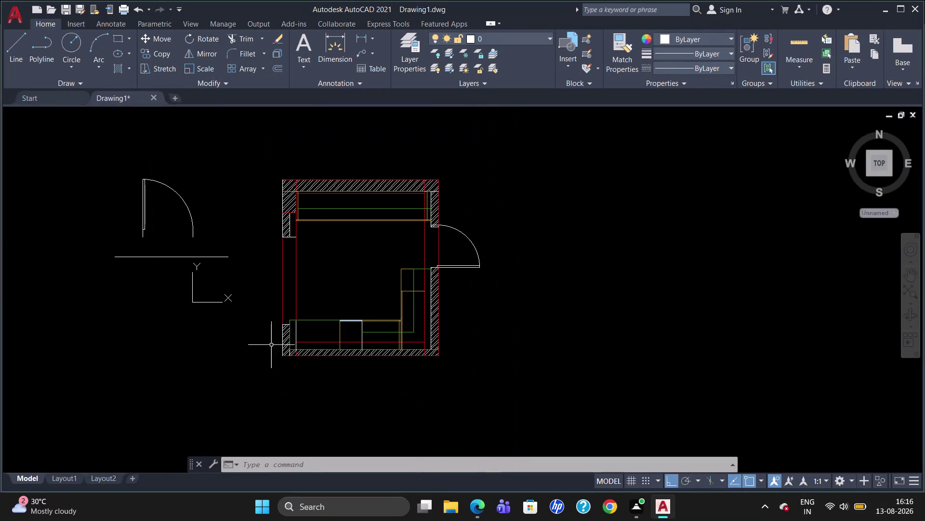
Draw a 1005 linear dimension (DLI) from the wall end to the counter edge below the bottom wall.
scroll(up, 3)
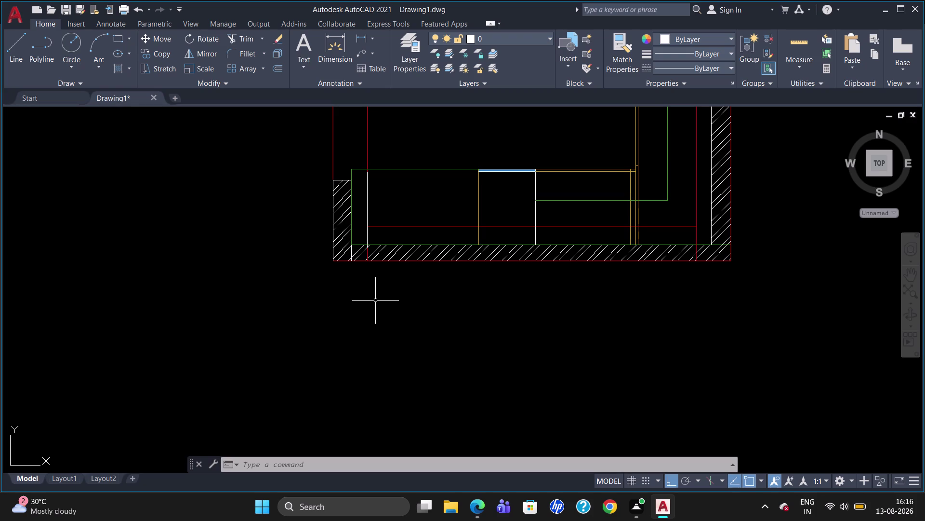
text(dli)
key(Return)
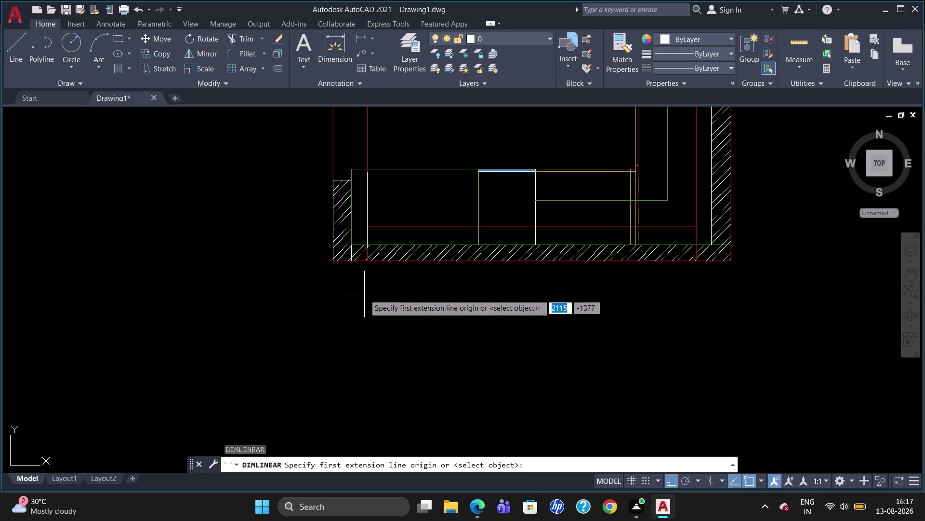
click(349, 262)
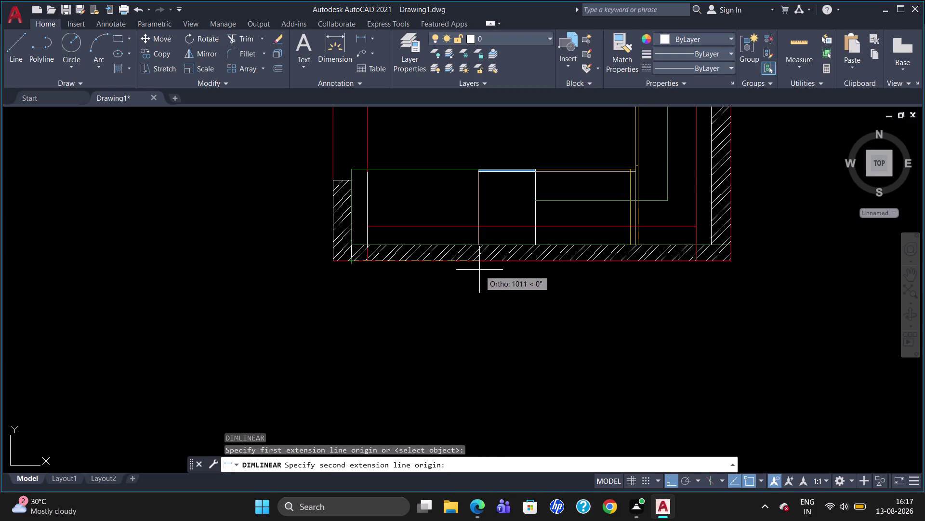
click(479, 241)
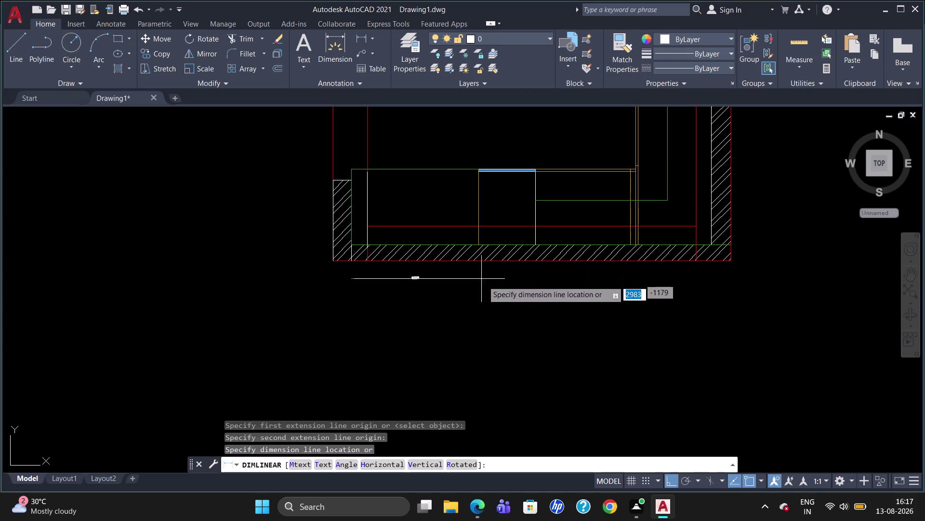
click(483, 284)
scroll(up, 3)
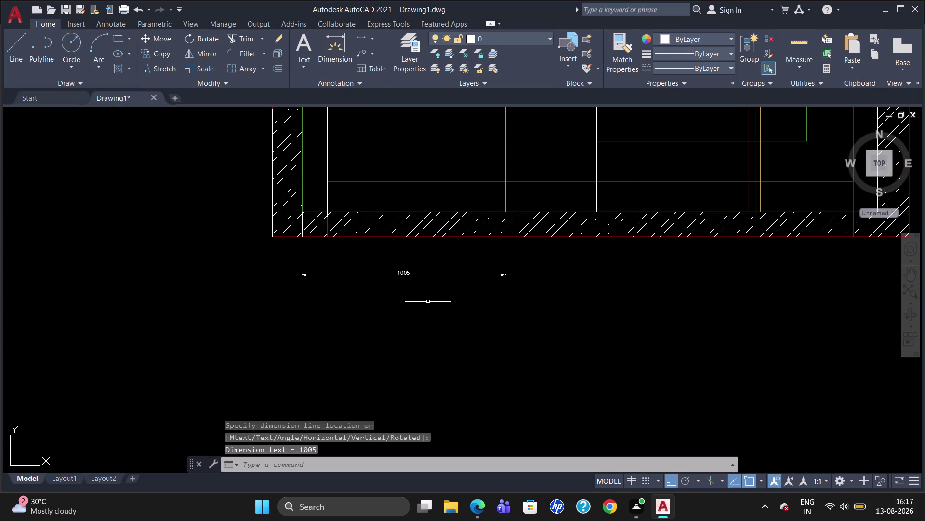
click(411, 275)
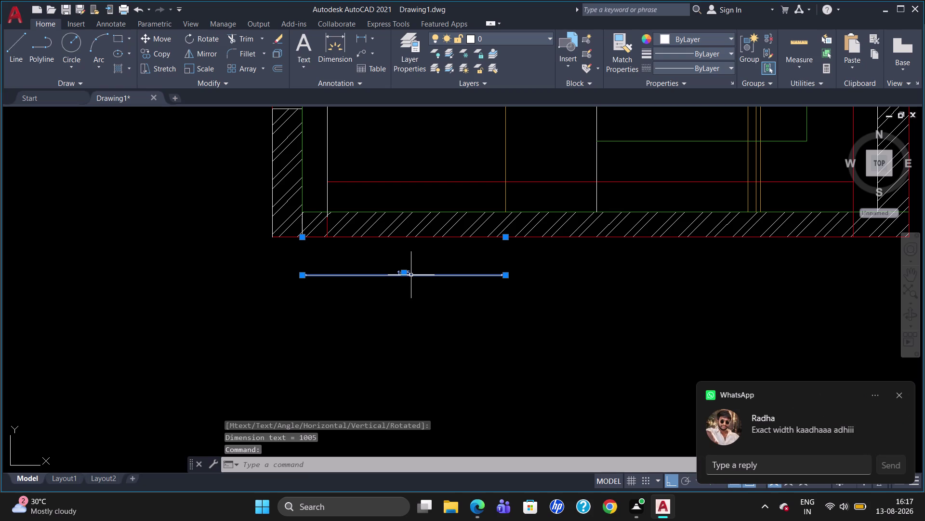
click(900, 394)
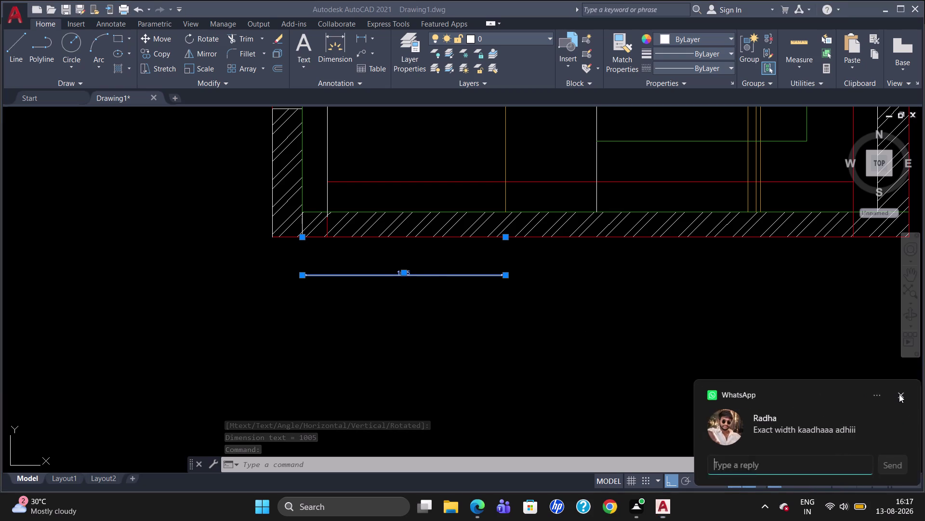
key(Escape)
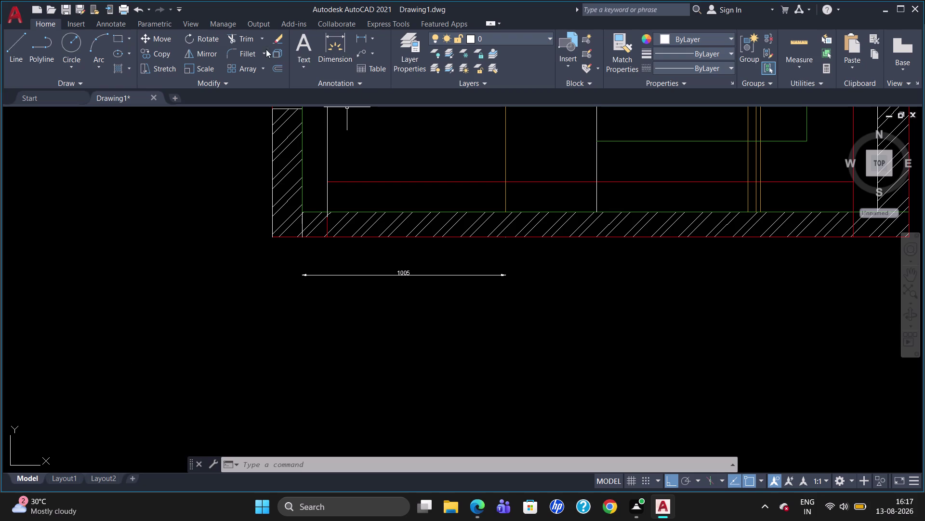
click(108, 22)
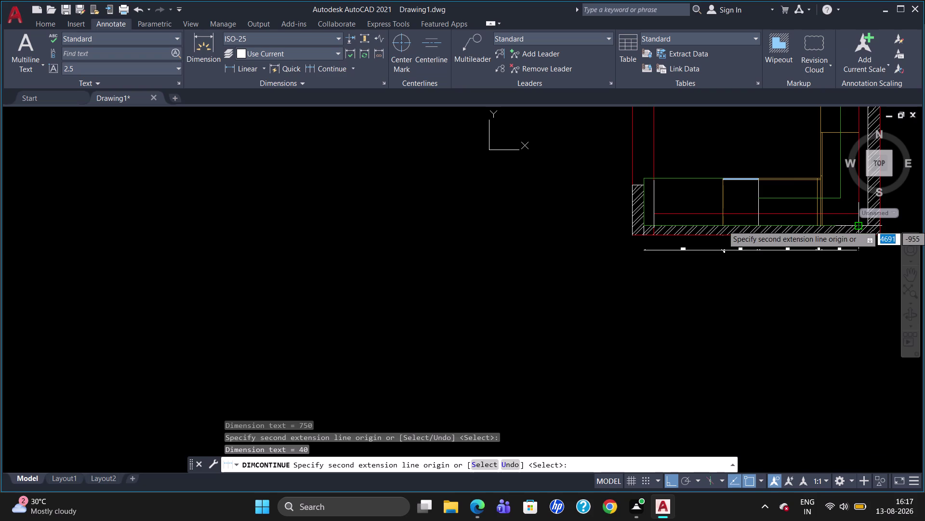
Continue the 1005 with 450, 750, 40 and 482 dimensions, leaving a stray zero-length one.
click(859, 224)
scroll(up, 3)
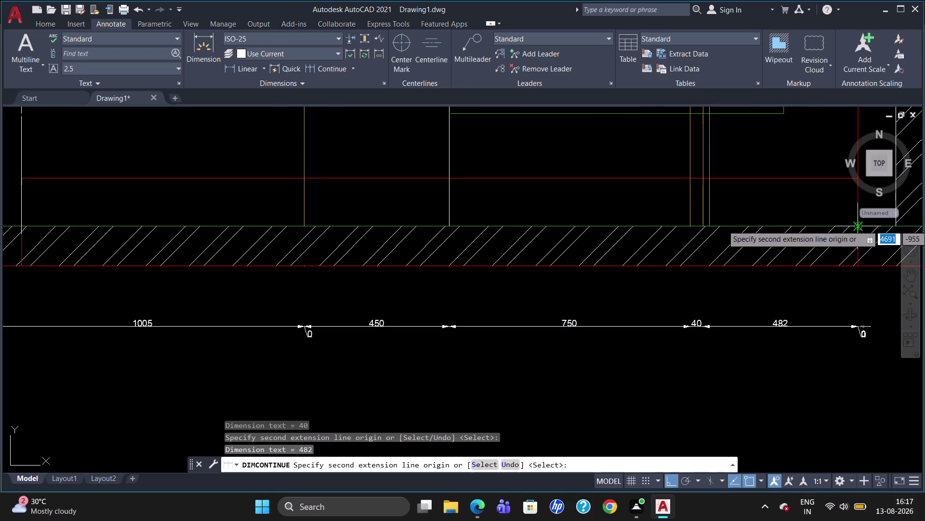
key(Escape)
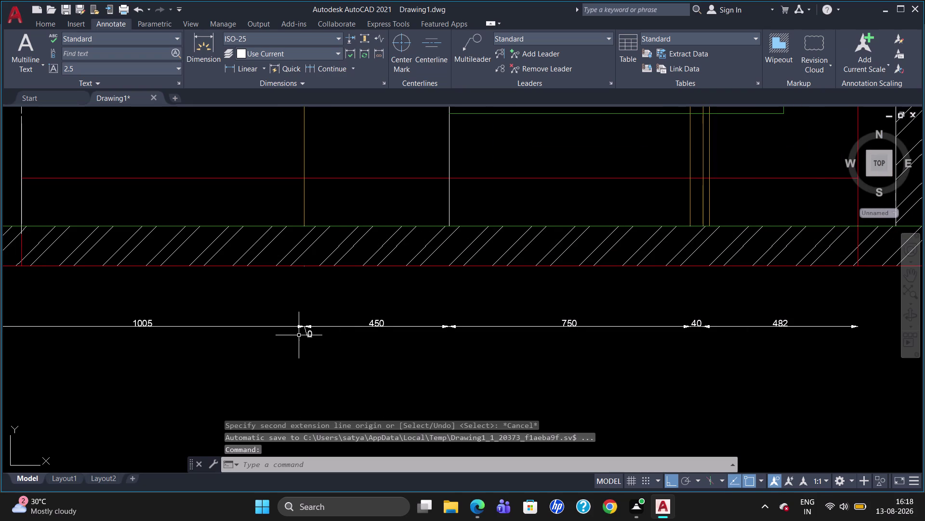
click(305, 332)
Delete the zero-length dimension and the 482 dimension.
key(Delete)
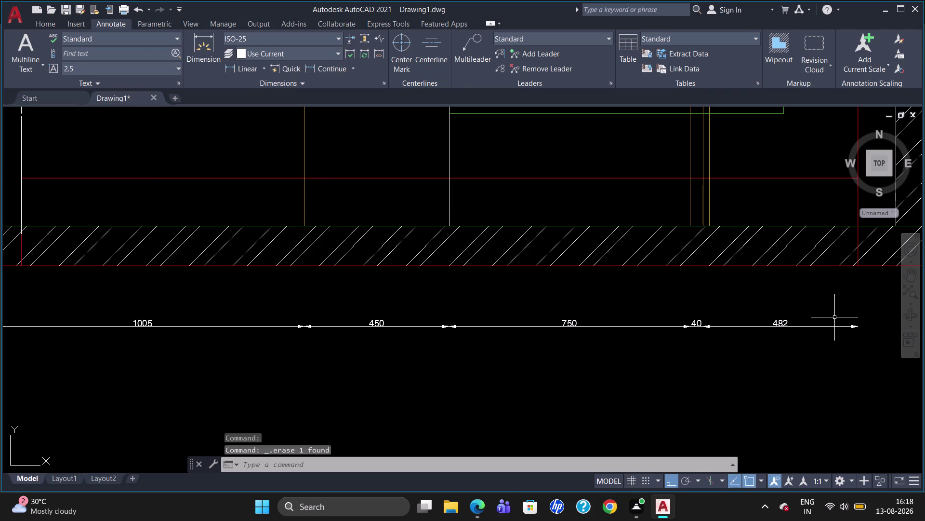
scroll(up, 3)
scroll(down, 3)
scroll(up, 3)
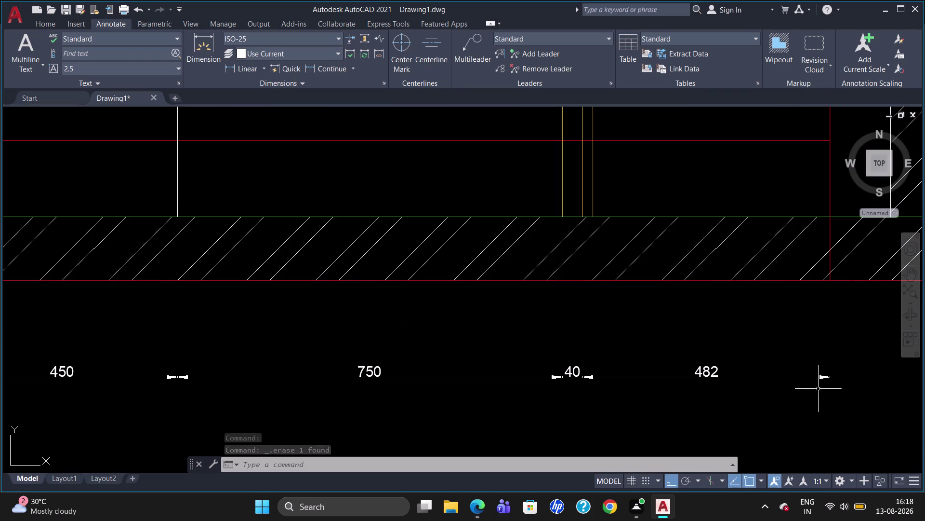
click(697, 376)
key(Delete)
Select the remaining chain dimensions below the bottom wall and delete them.
scroll(down, 3)
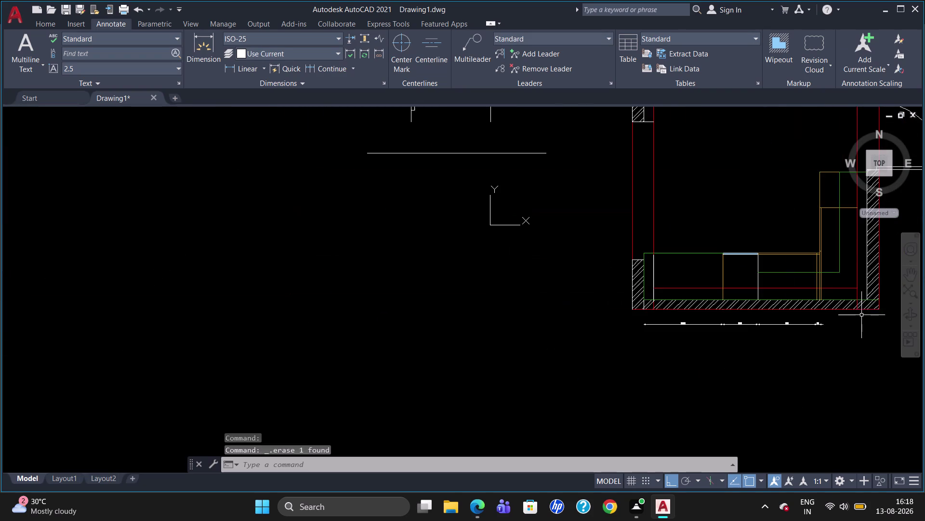
scroll(up, 3)
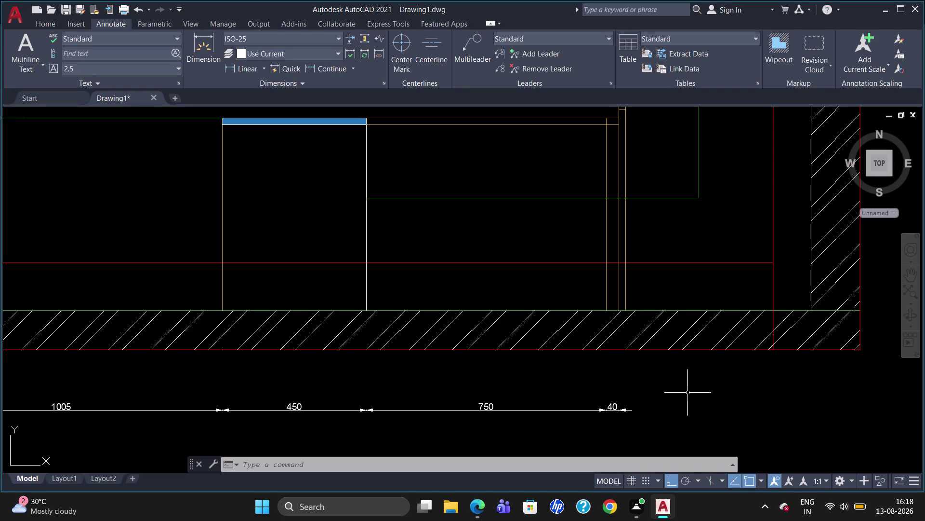
scroll(down, 3)
click(154, 420)
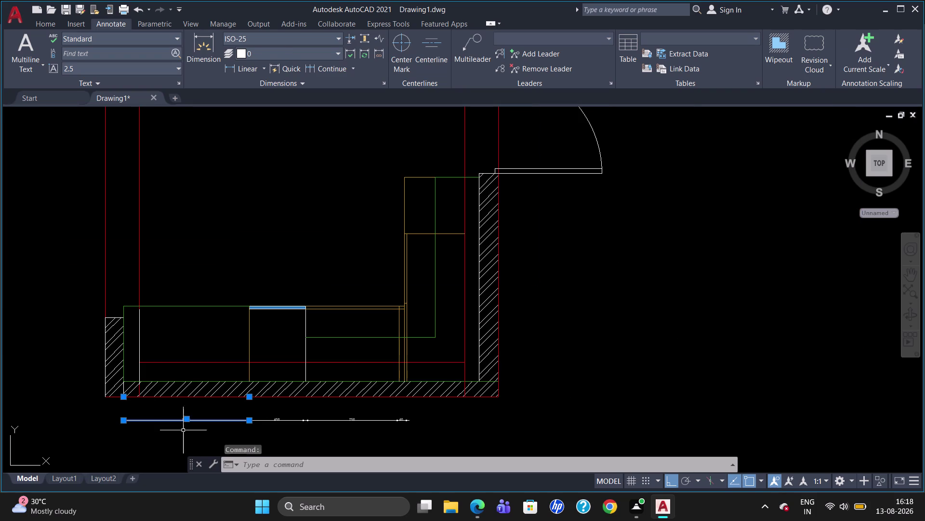
click(329, 421)
click(277, 420)
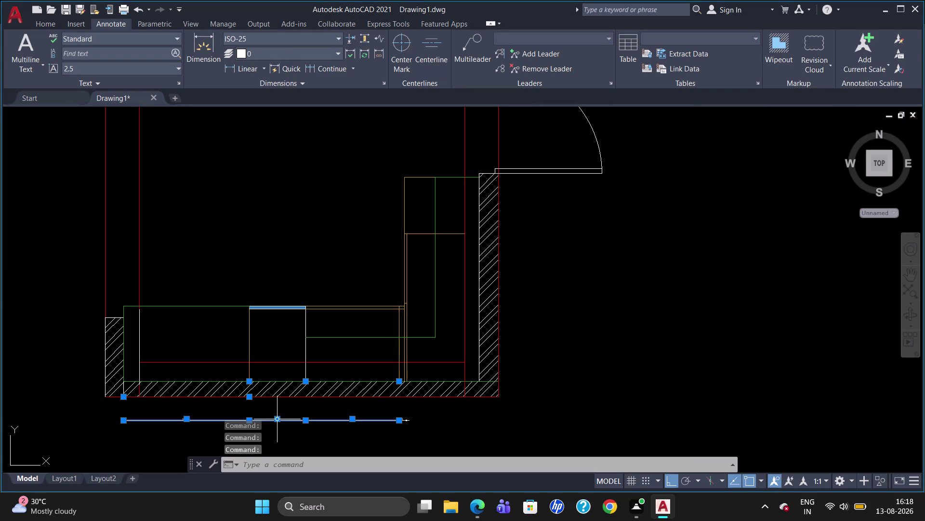
click(407, 419)
key(Delete)
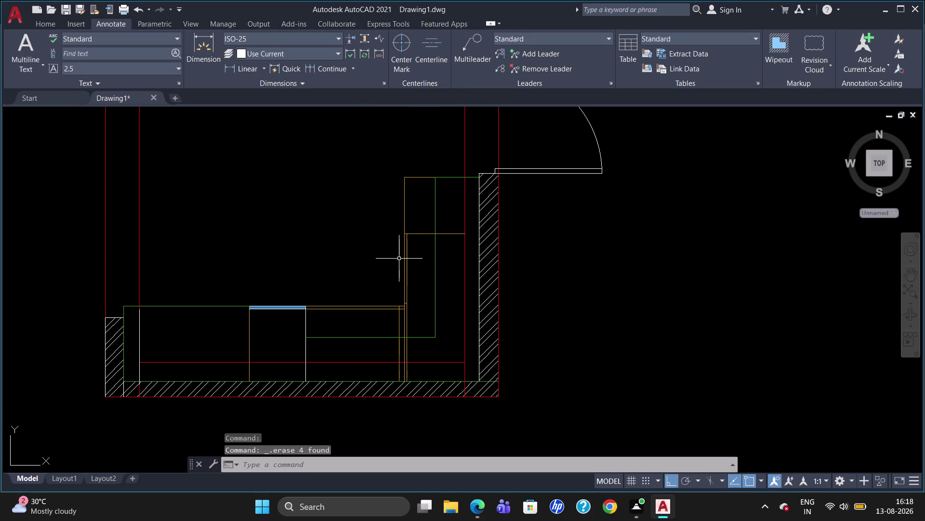
Modify the ISO-25 style and review its Symbols and Arrows, Text and Lines settings.
key(d)
key(Return)
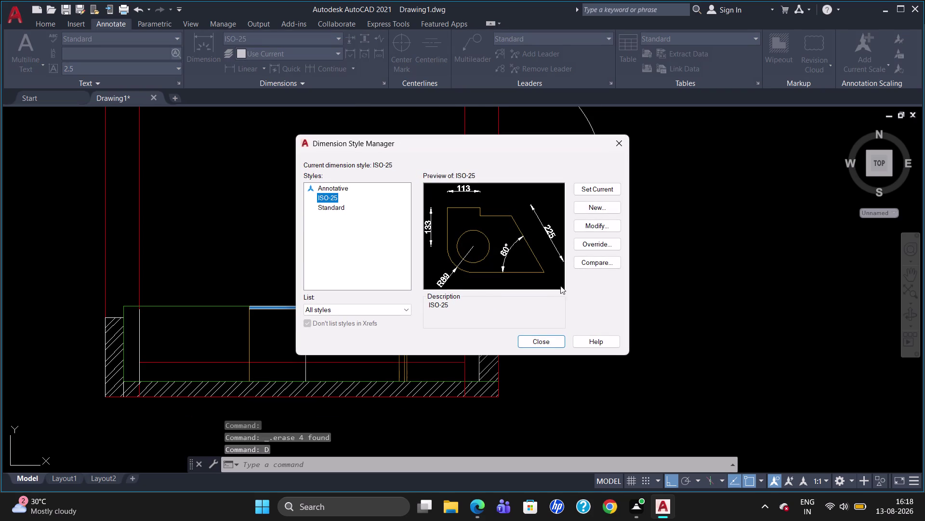
click(599, 218)
click(597, 223)
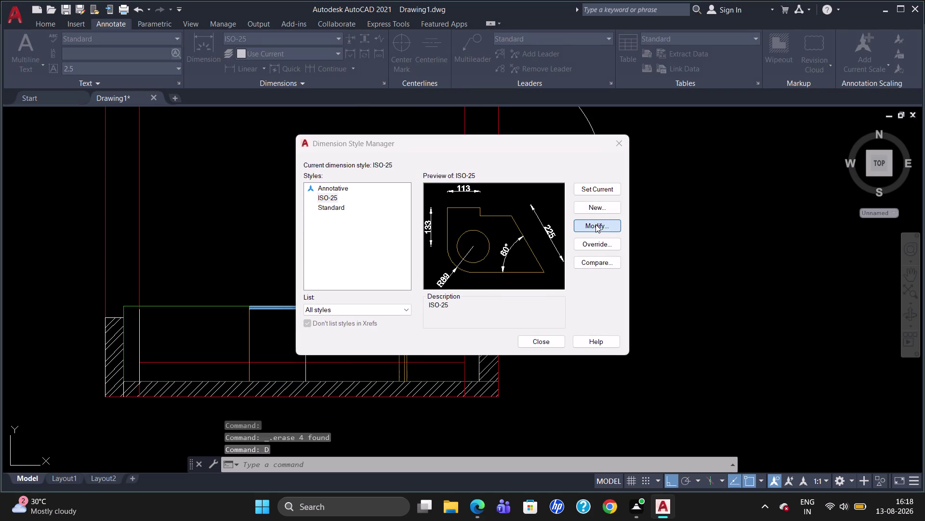
click(595, 224)
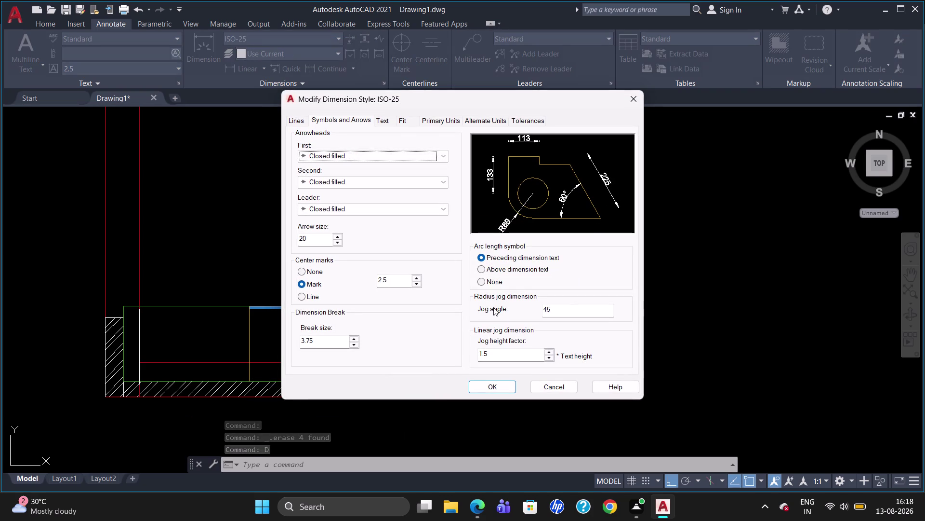
click(384, 120)
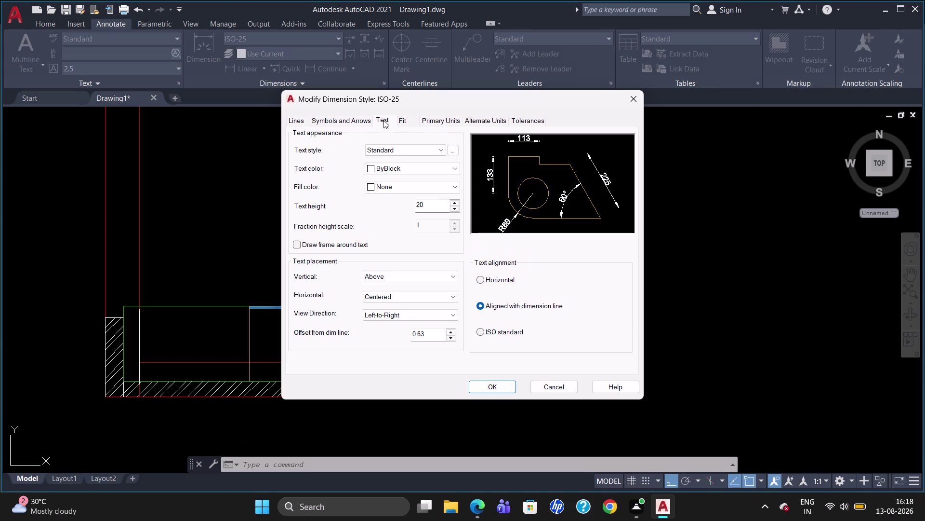
click(327, 119)
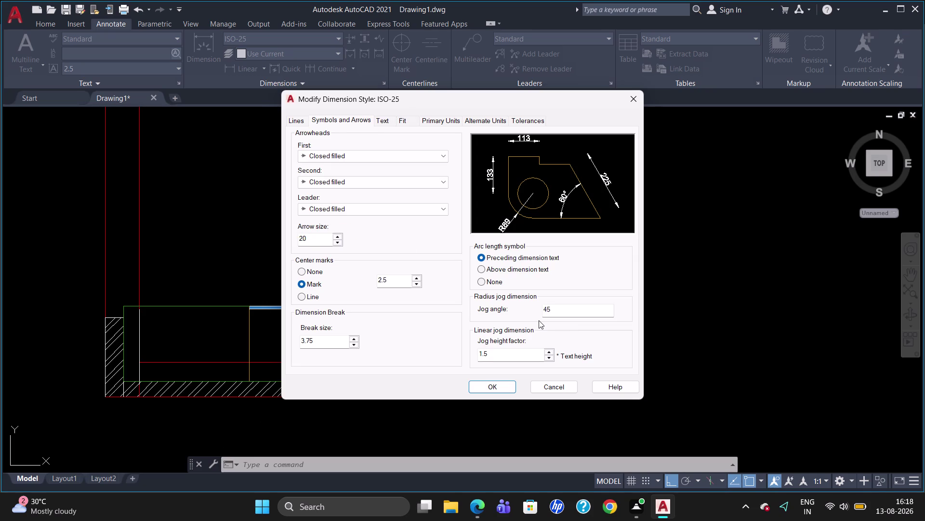
click(296, 118)
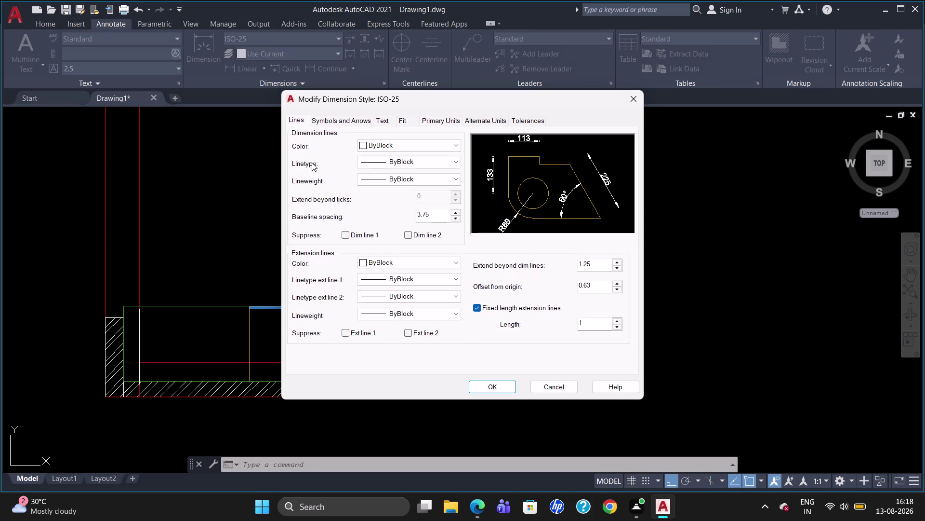
Enter 5 in a Lines setting, confirm the changes and make ISO-25 current.
click(596, 285)
key(BackSpace)
key(BackSpace)
key(5)
click(502, 386)
click(597, 188)
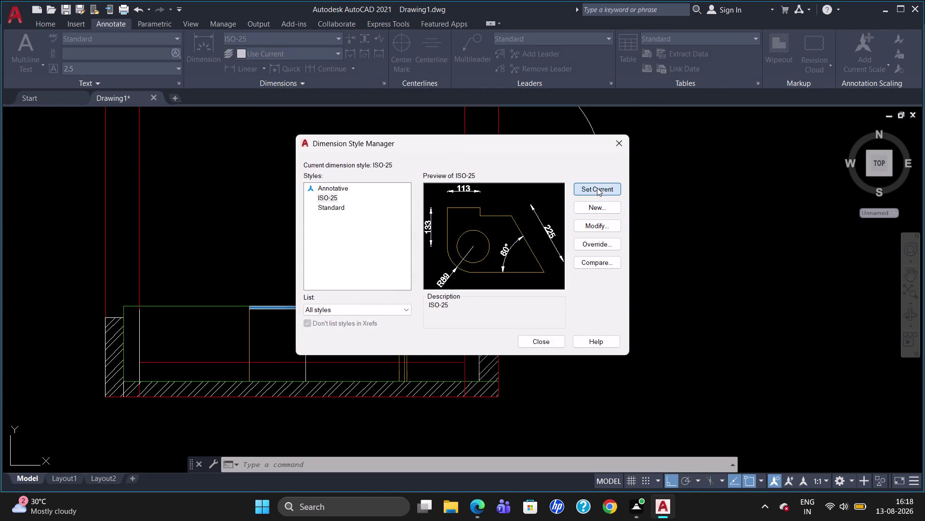
click(553, 344)
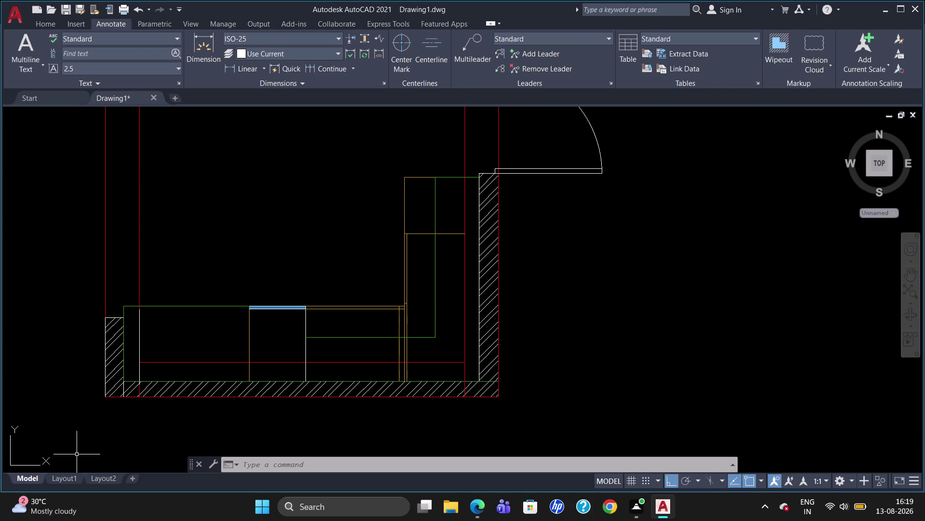
Draw a trial 1005 linear dimension (DLI) below the plan.
text(dli)
key(Return)
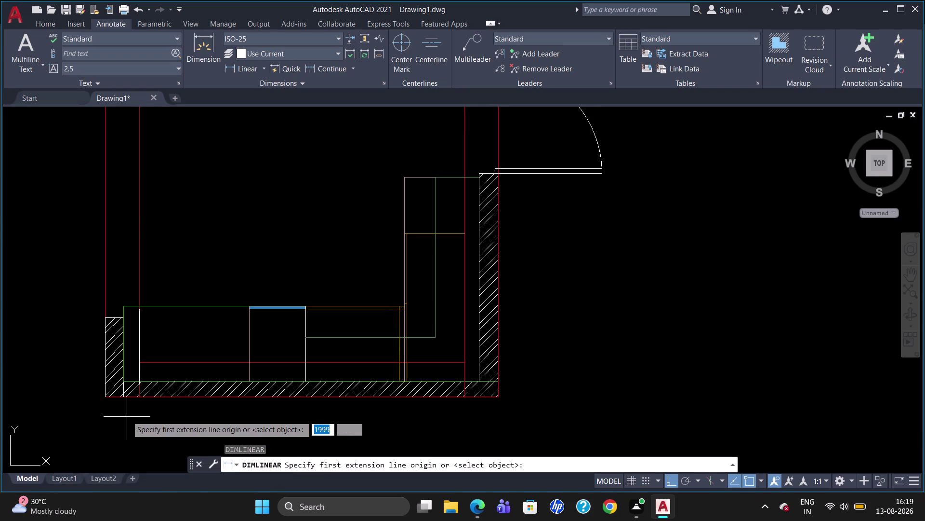
click(123, 396)
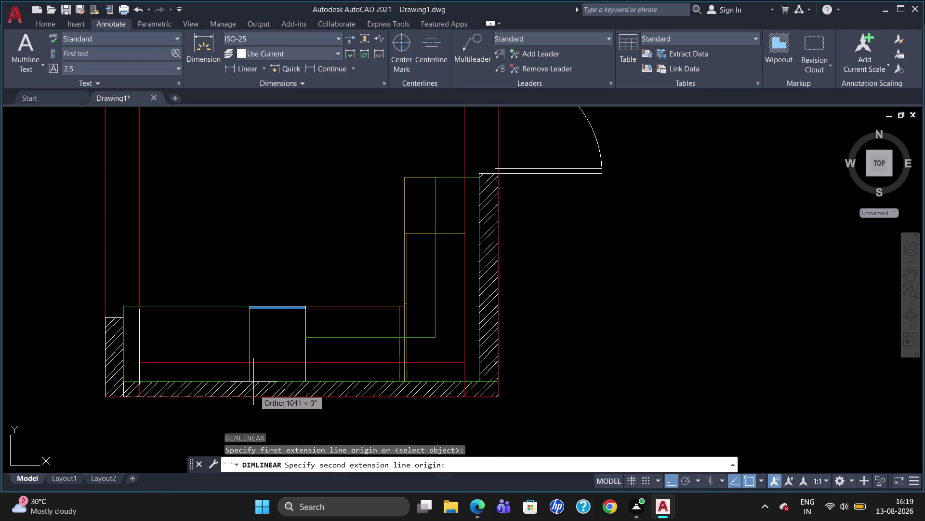
drag(250, 378, 250, 382)
click(247, 417)
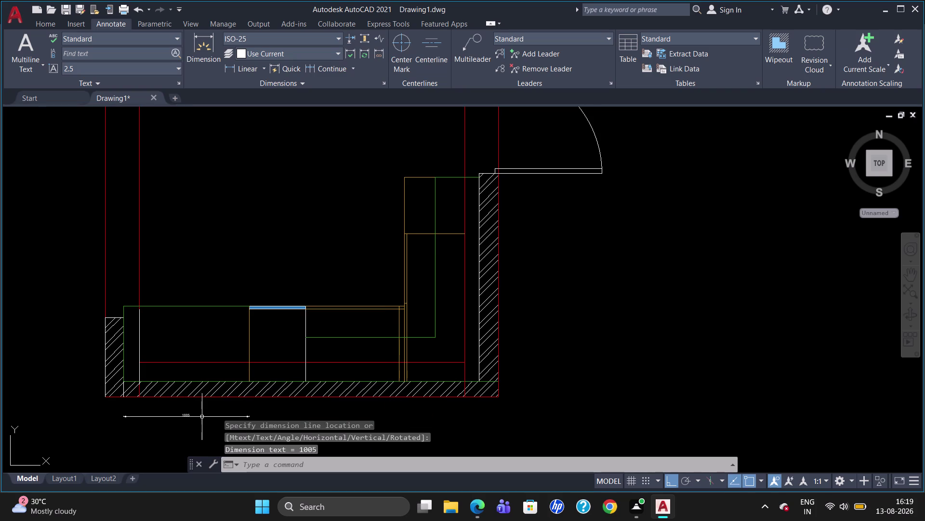
scroll(up, 3)
scroll(down, 3)
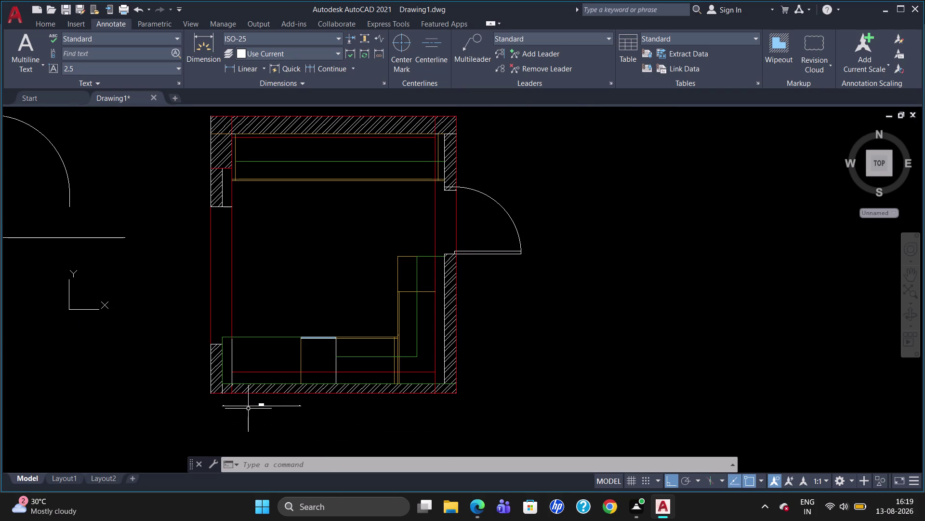
Erase the trial dimension and reopen the Dimension Style Manager.
click(269, 408)
click(265, 404)
key(Delete)
key(d)
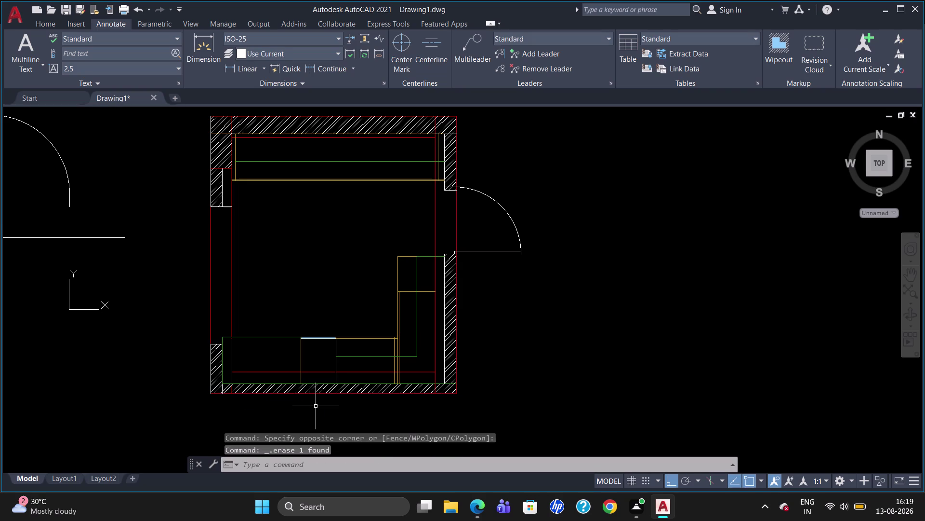
key(Return)
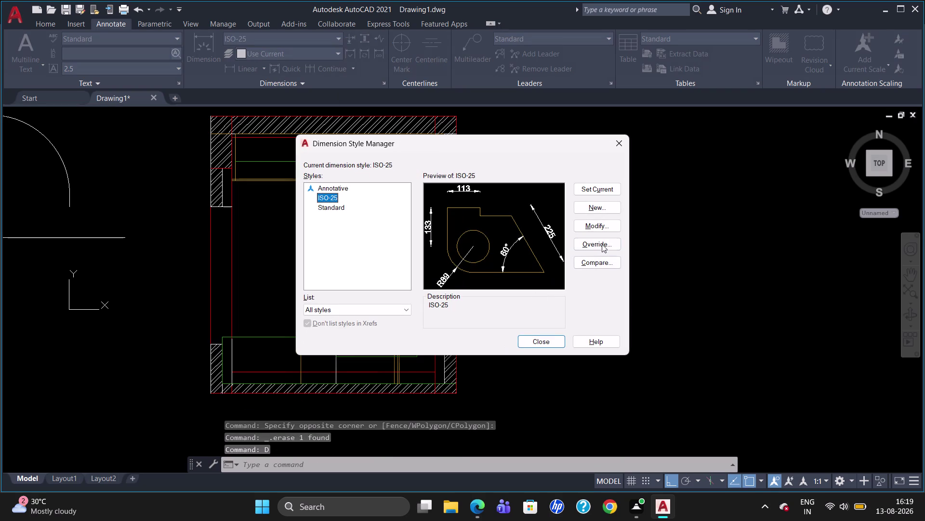
Set ISO-25 extension lines to extend 0 beyond dimension lines with 0.5 origin offset.
click(601, 225)
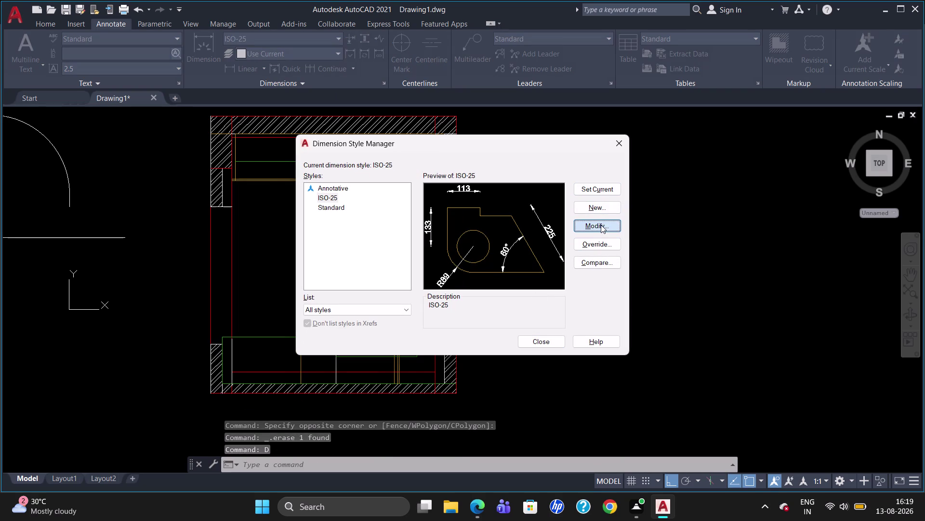
click(600, 229)
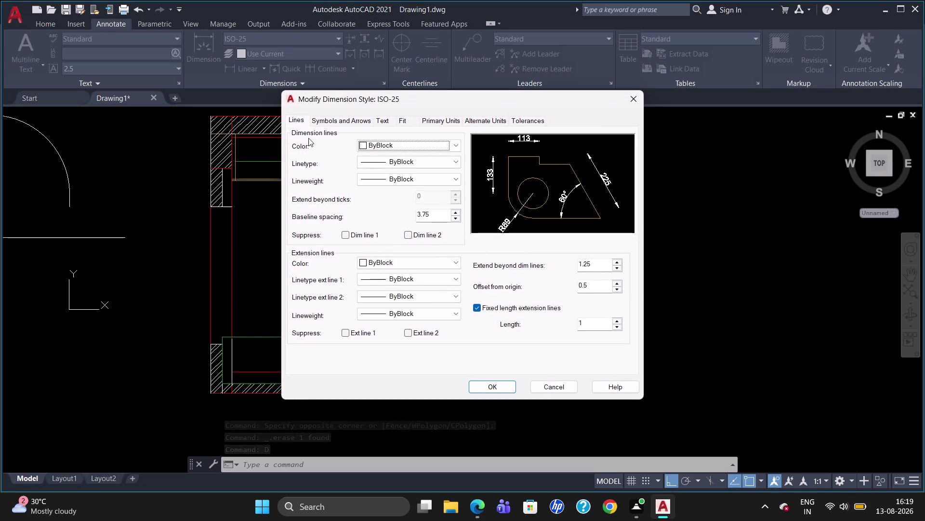
click(296, 118)
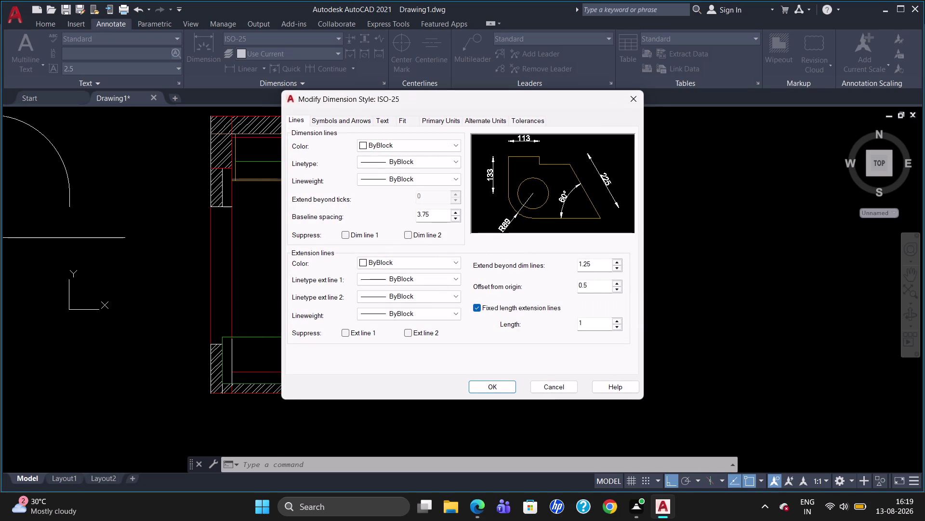
click(592, 265)
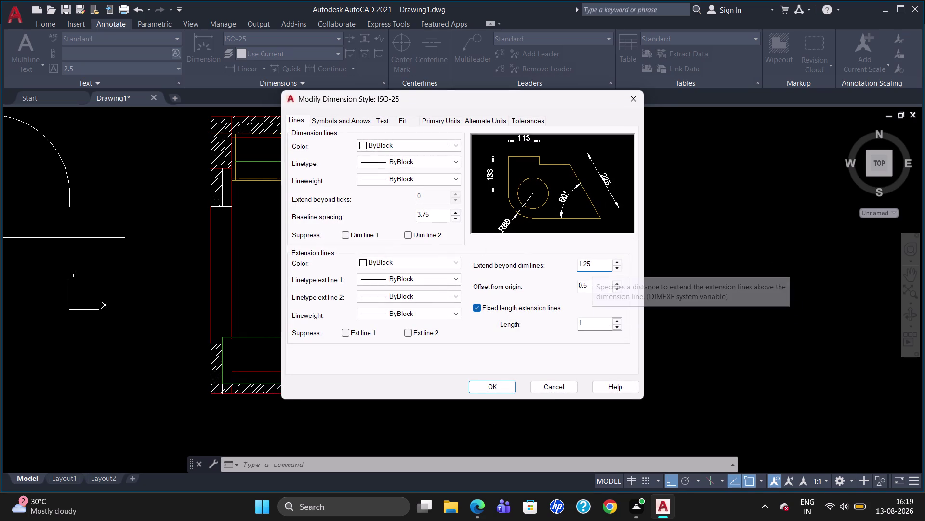
key(BackSpace)
key(BackSpace)
key(BackSpace)
key(BackSpace)
text(0)
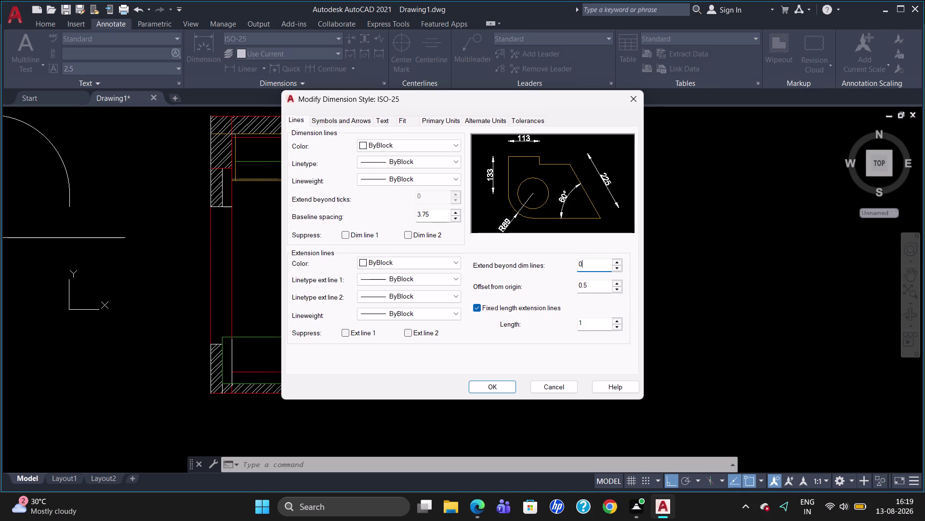
text(,)
key(BackSpace)
text(.5)
key(Return)
Confirm the line settings and close the Dimension Style Manager.
click(488, 384)
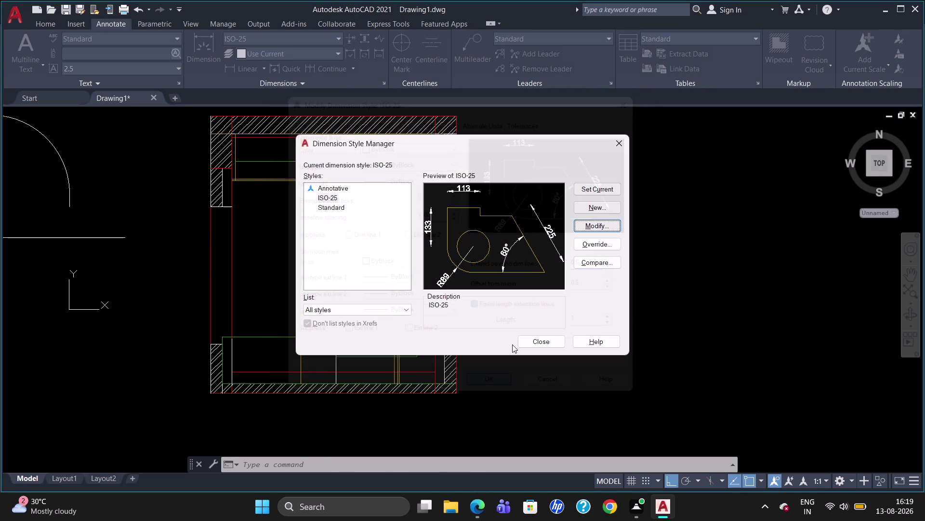
click(590, 187)
click(556, 343)
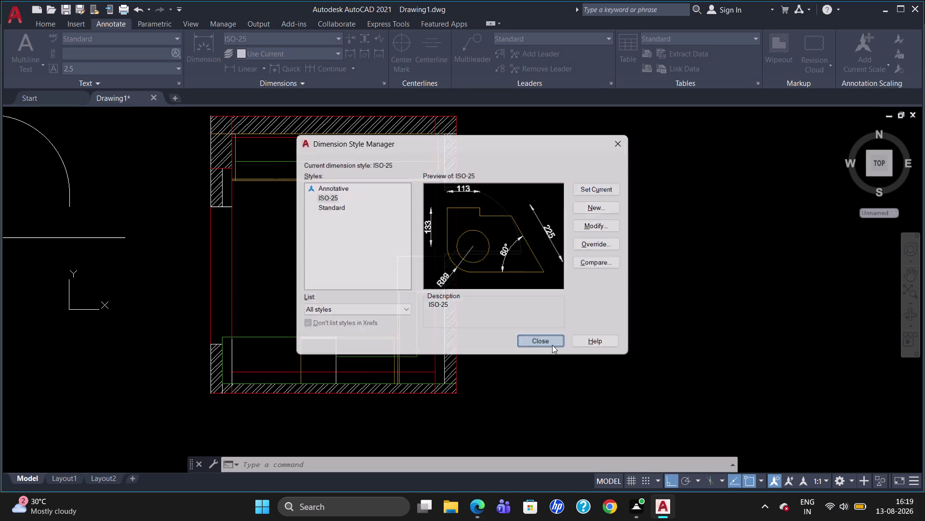
scroll(up, 3)
scroll(down, 3)
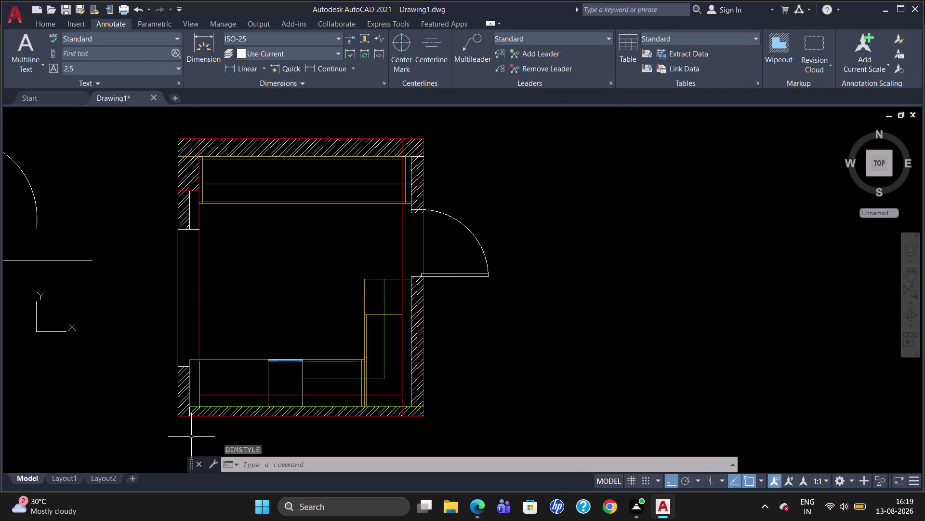
Redraw the 1005 linear dimension below the bottom wall.
scroll(up, 3)
text(d)
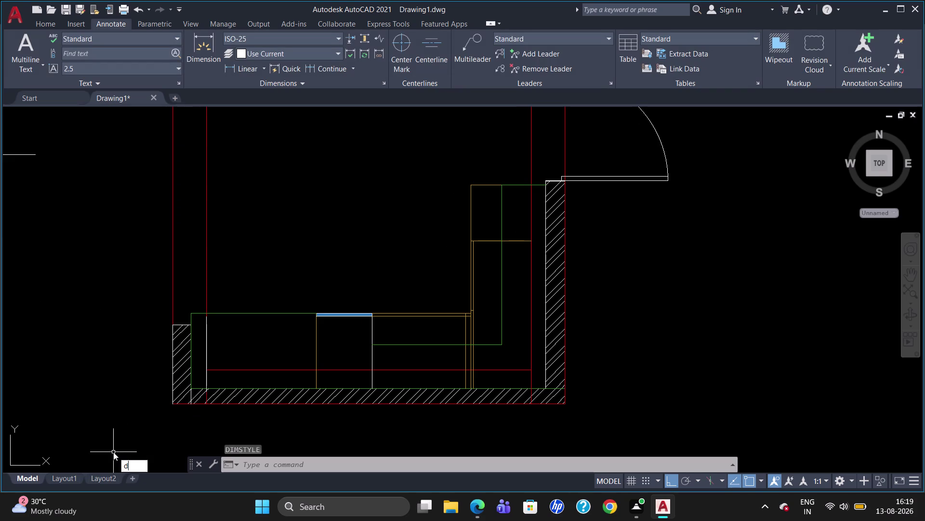
text(li)
key(Return)
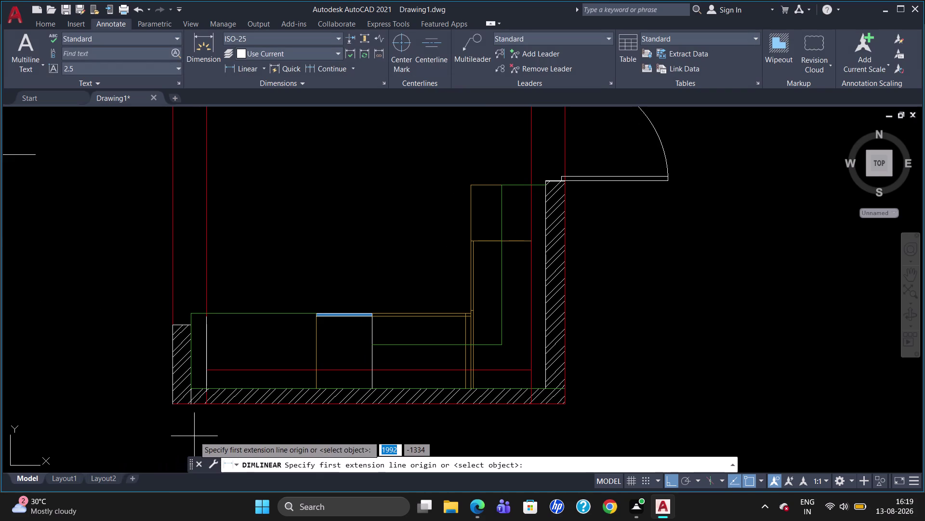
click(193, 403)
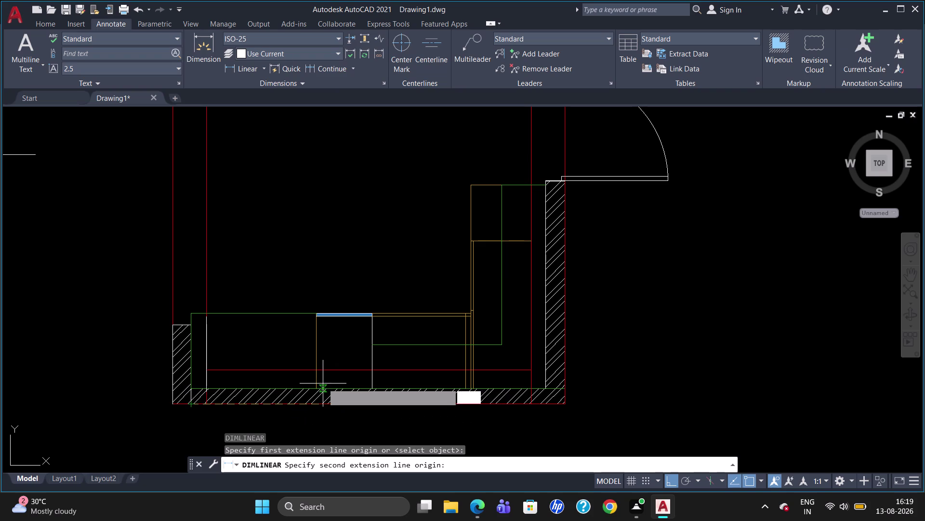
click(319, 384)
click(310, 417)
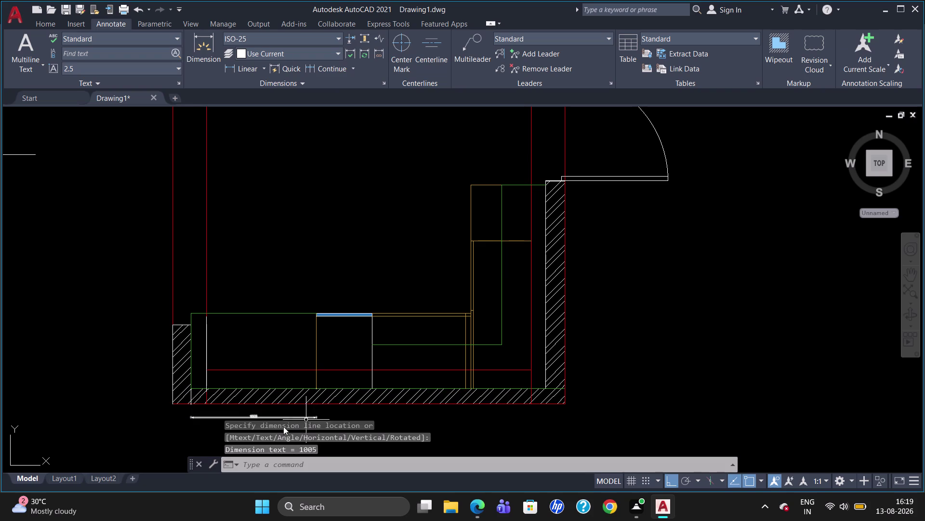
Continue the chain from the 1005 with 450, 750 and 40 dimensions.
scroll(up, 3)
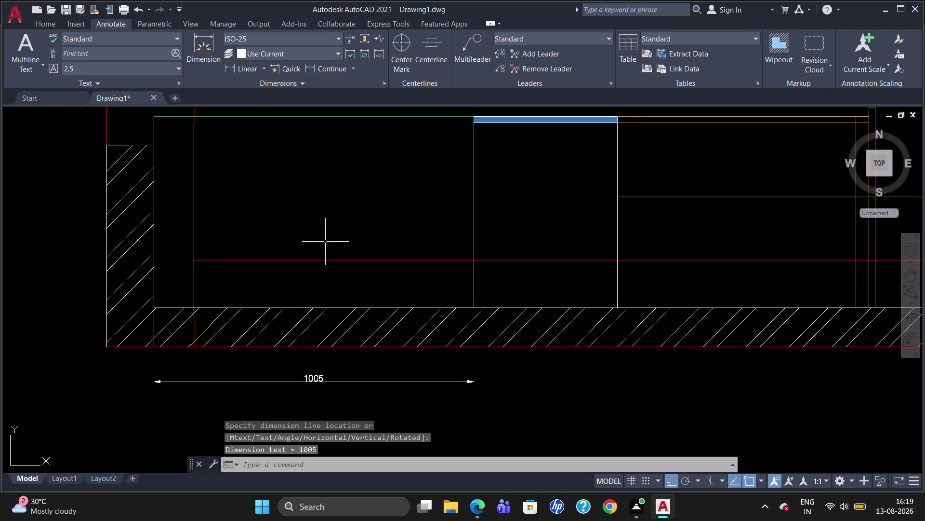
click(329, 67)
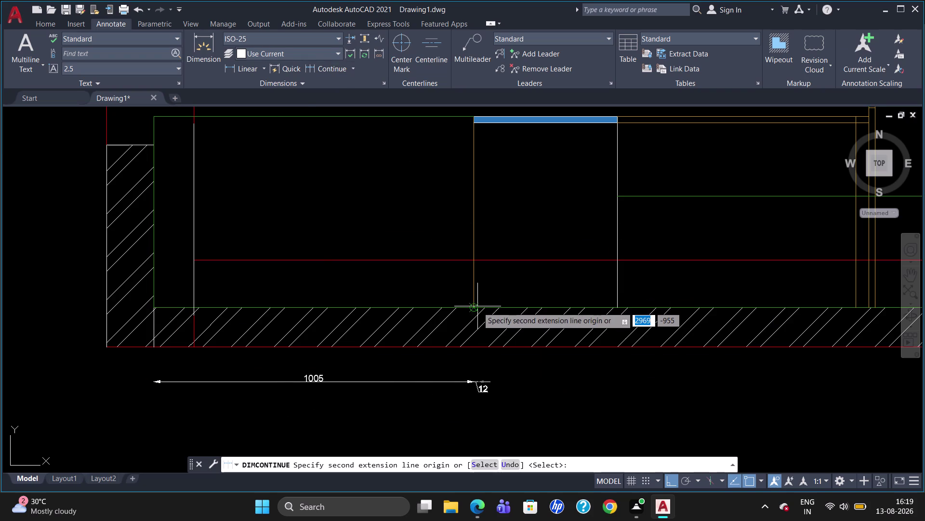
click(471, 308)
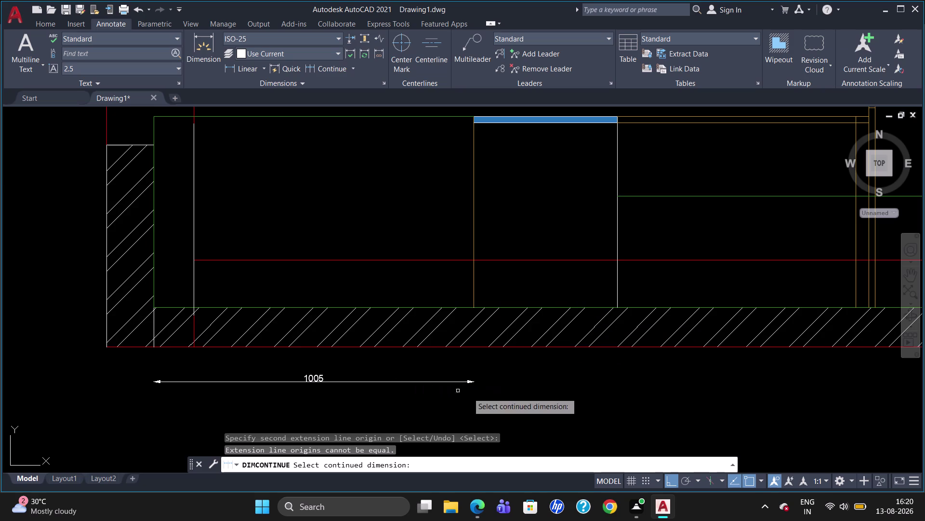
key(Escape)
click(333, 70)
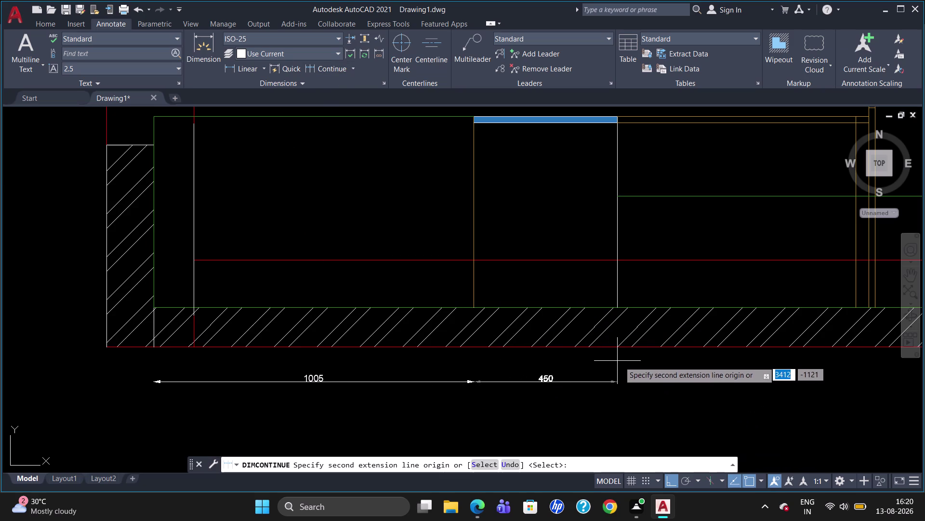
click(619, 308)
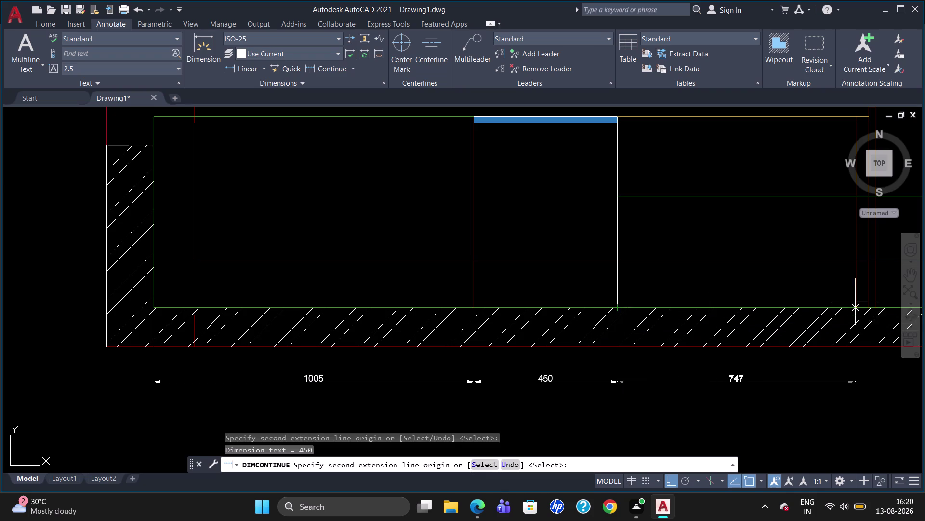
click(857, 307)
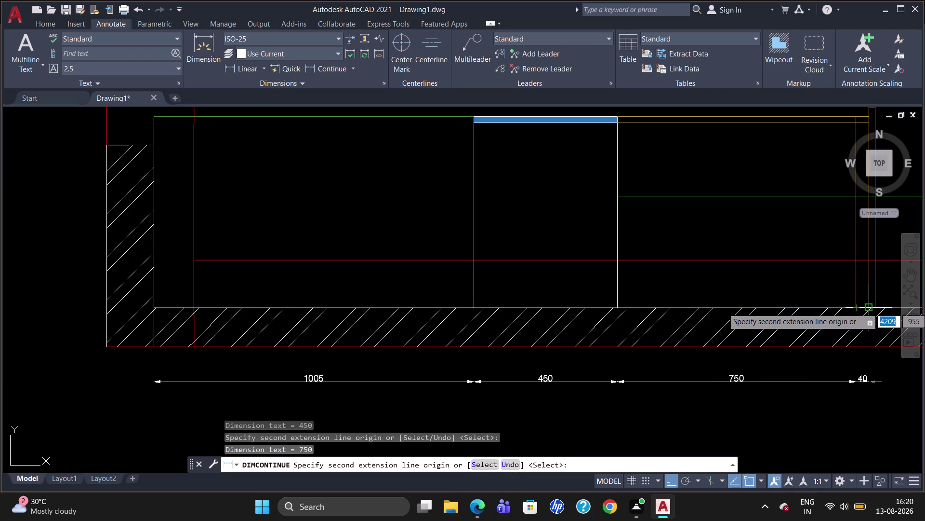
click(869, 306)
key(Escape)
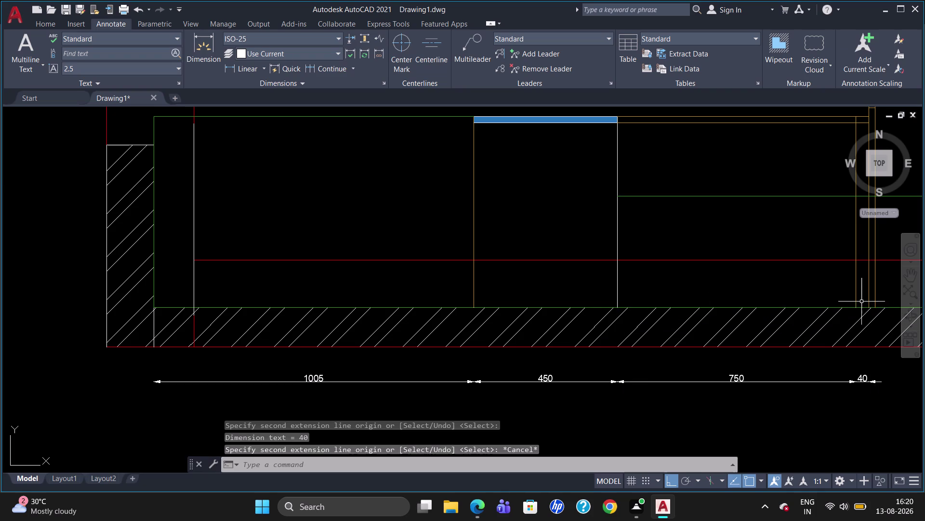
scroll(down, 3)
scroll(up, 3)
scroll(down, 3)
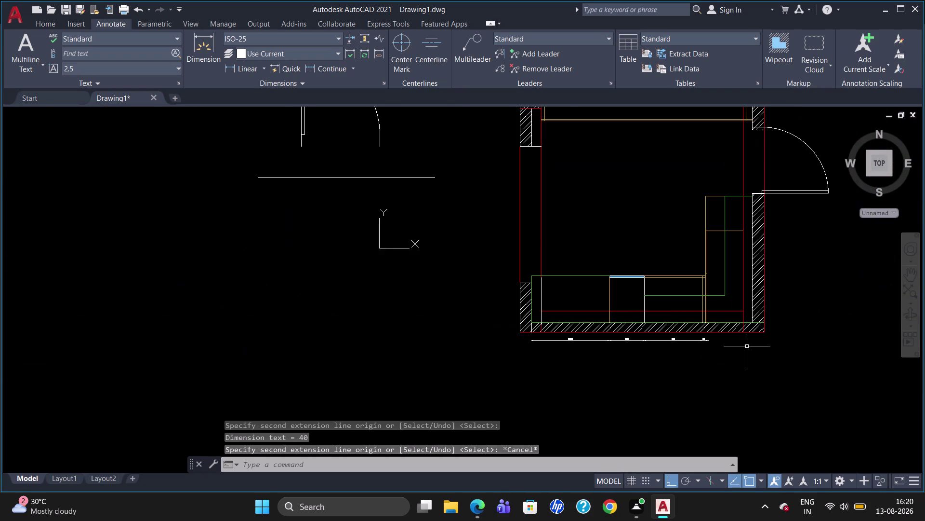
scroll(up, 3)
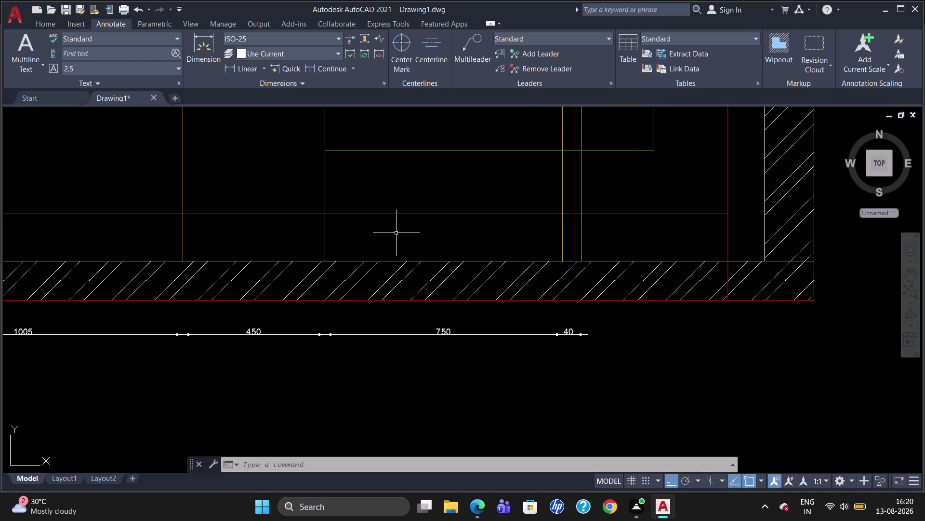
click(327, 71)
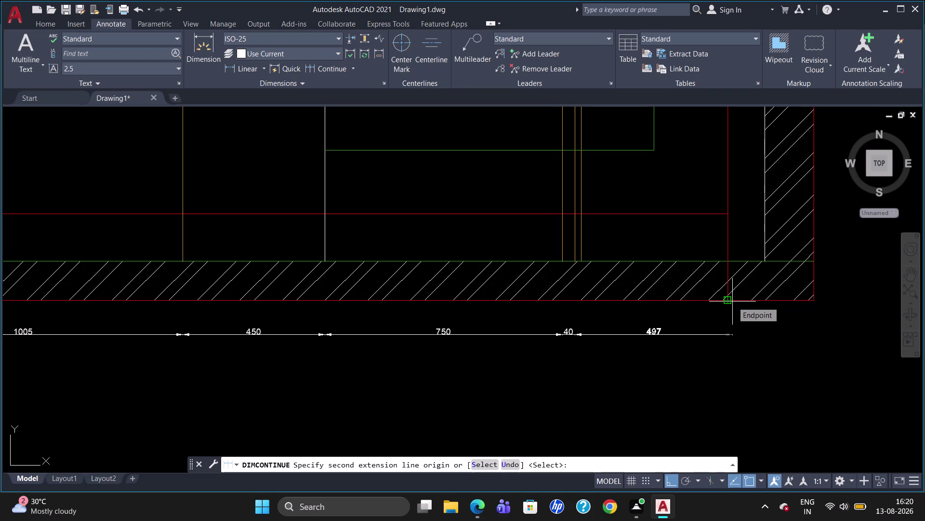
key(Escape)
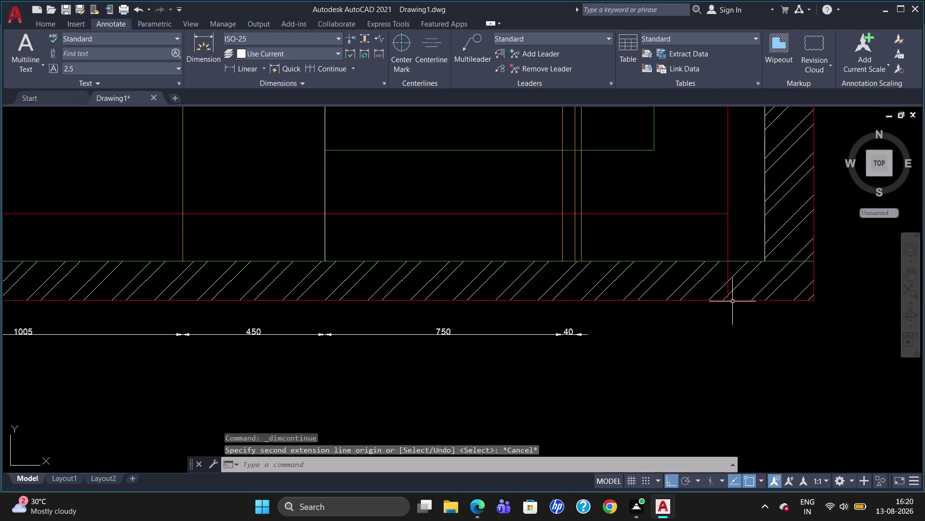
scroll(down, 3)
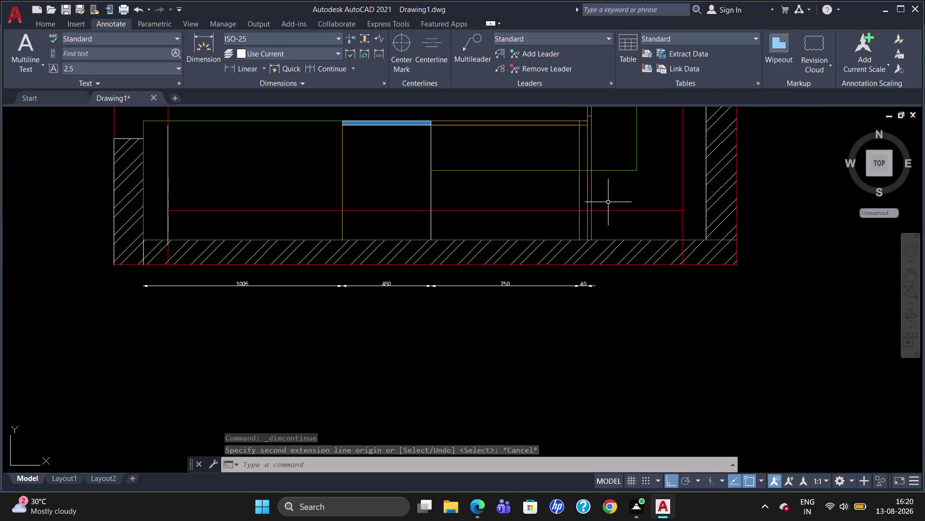
scroll(up, 3)
scroll(down, 3)
scroll(up, 3)
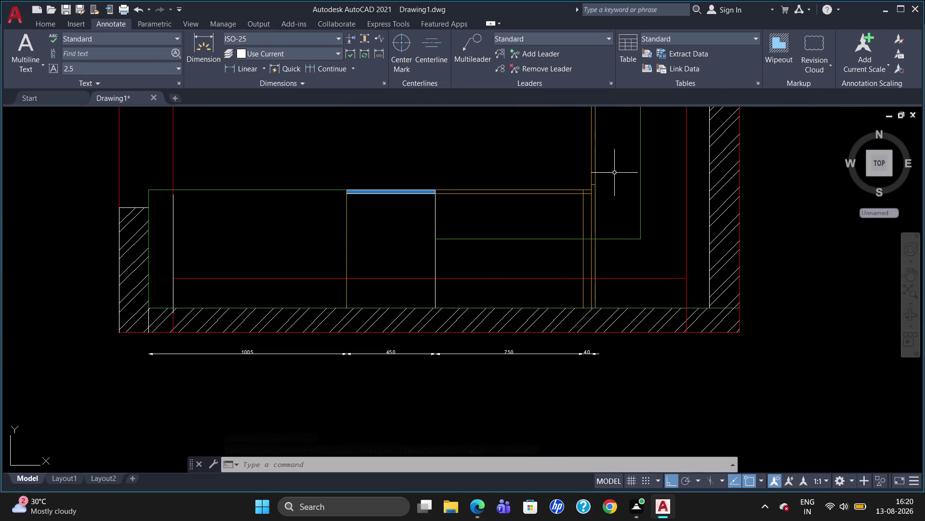
scroll(down, 3)
scroll(up, 3)
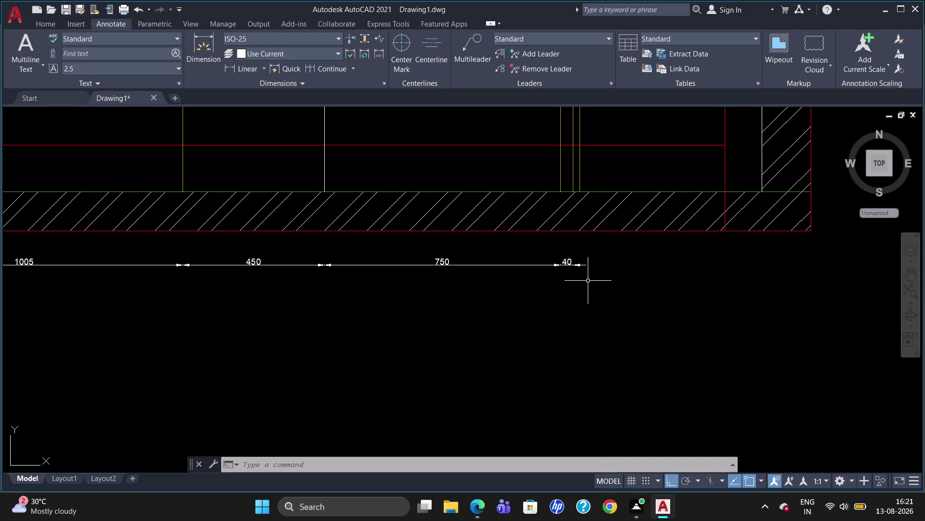
Draw a linear dimension from the end of the 40 to the wall's inner corner.
text(dli)
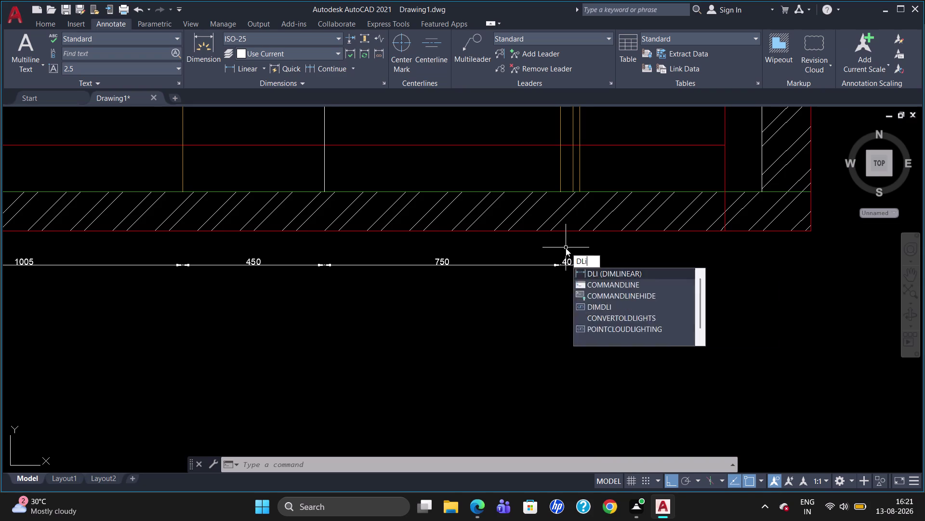
key(Return)
click(572, 192)
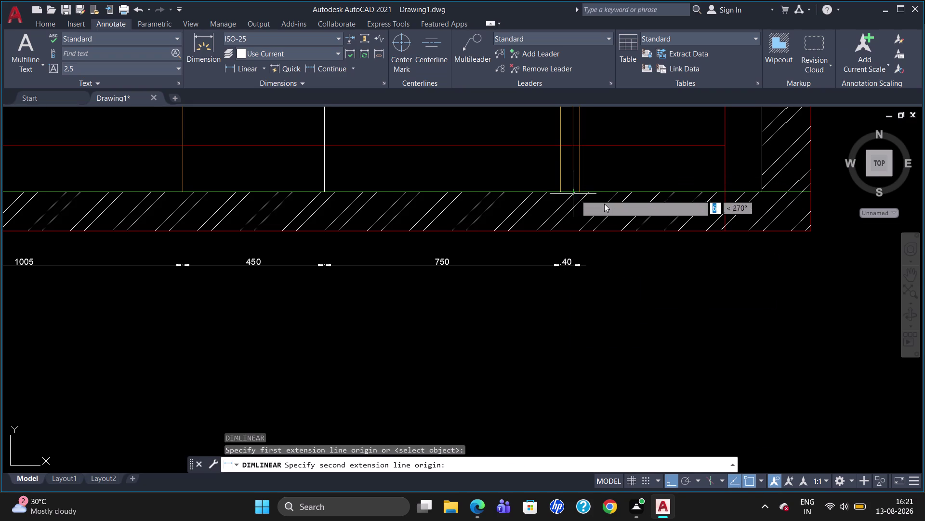
click(726, 191)
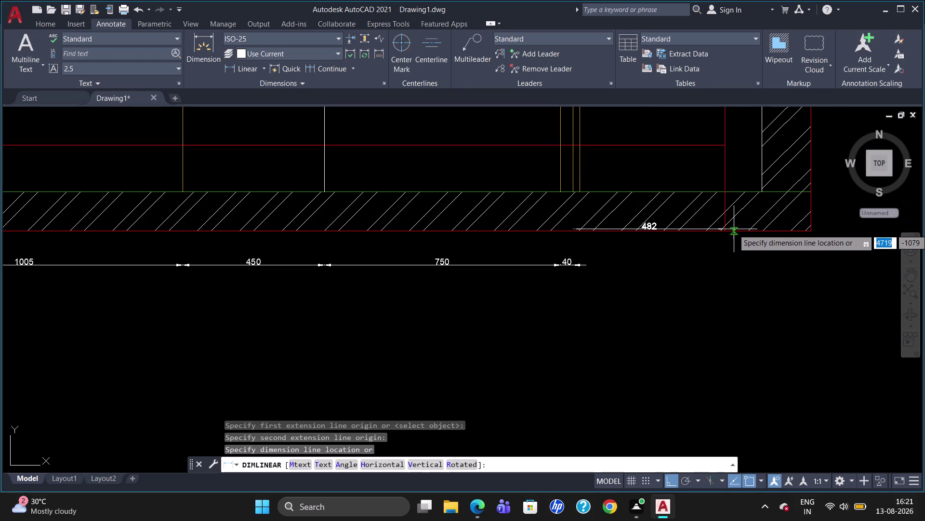
click(734, 265)
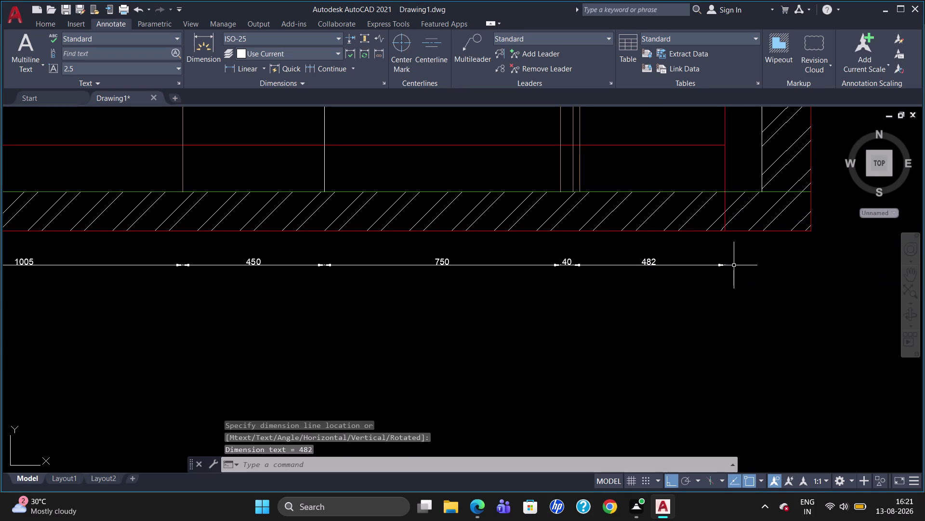
Override the new dimension's 482 text to read 600.
click(638, 260)
double_click(639, 263)
double_click(650, 261)
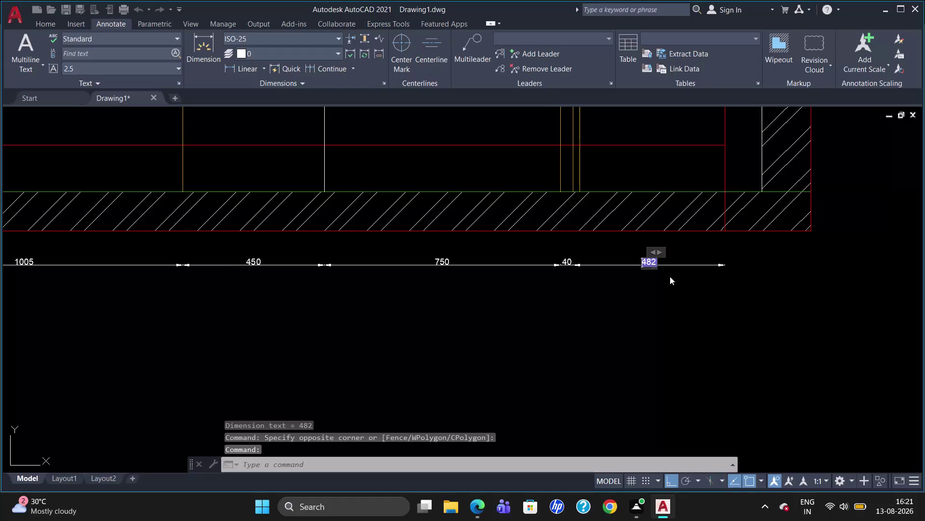
key(Right)
key(Right)
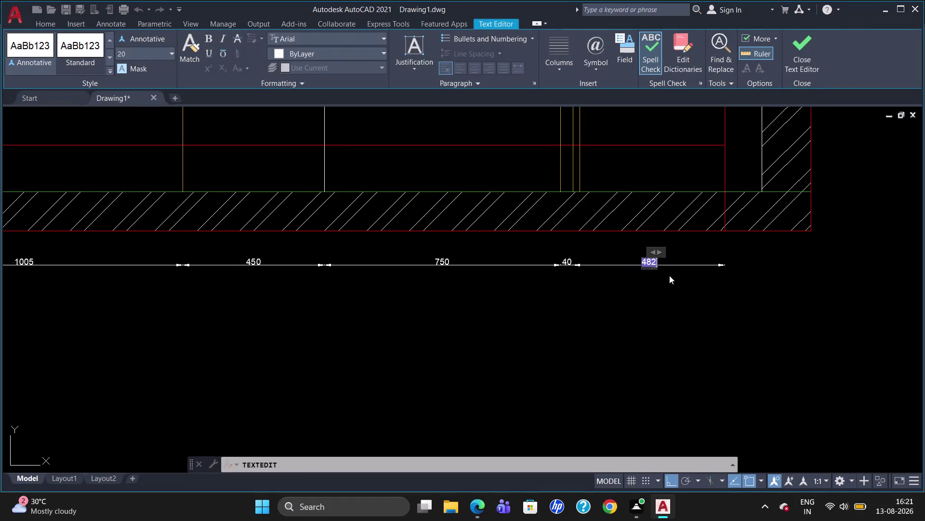
key(BackSpace)
text(6)
text(00)
key(Escape)
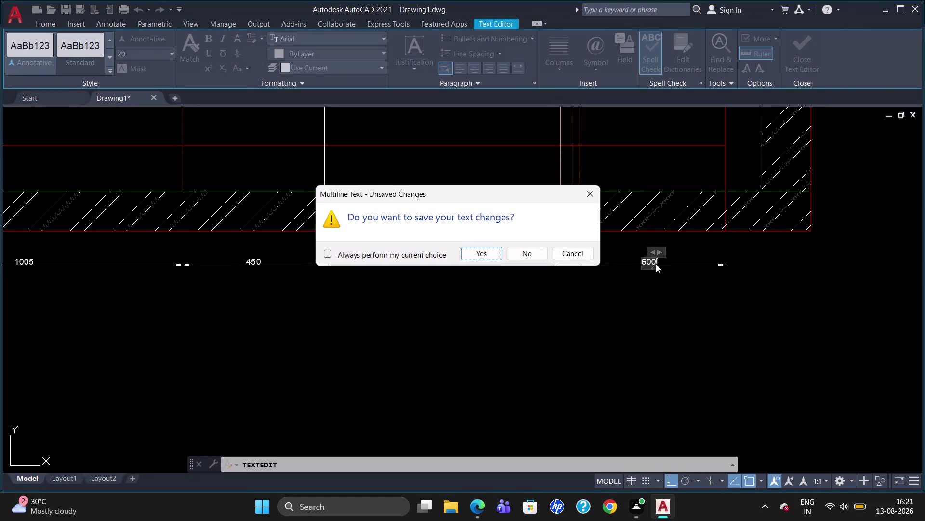
click(470, 252)
key(Escape)
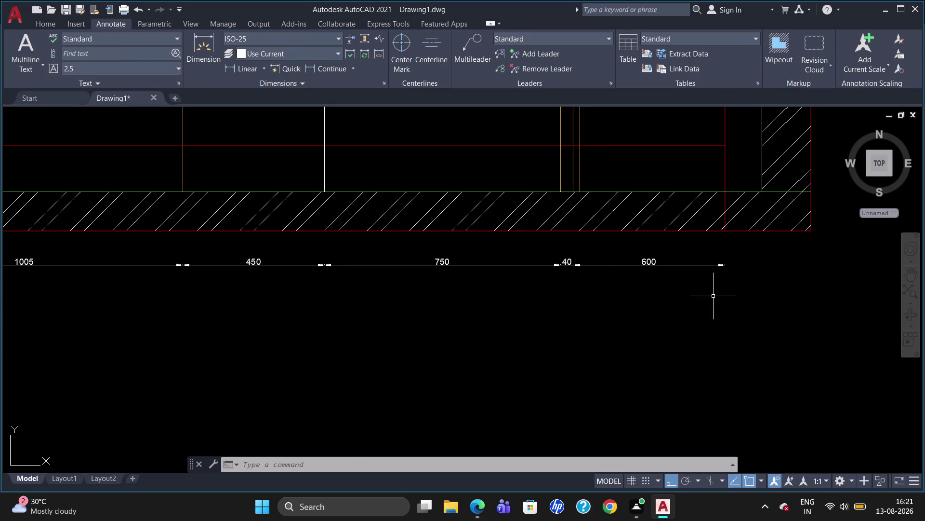
click(663, 263)
key(Escape)
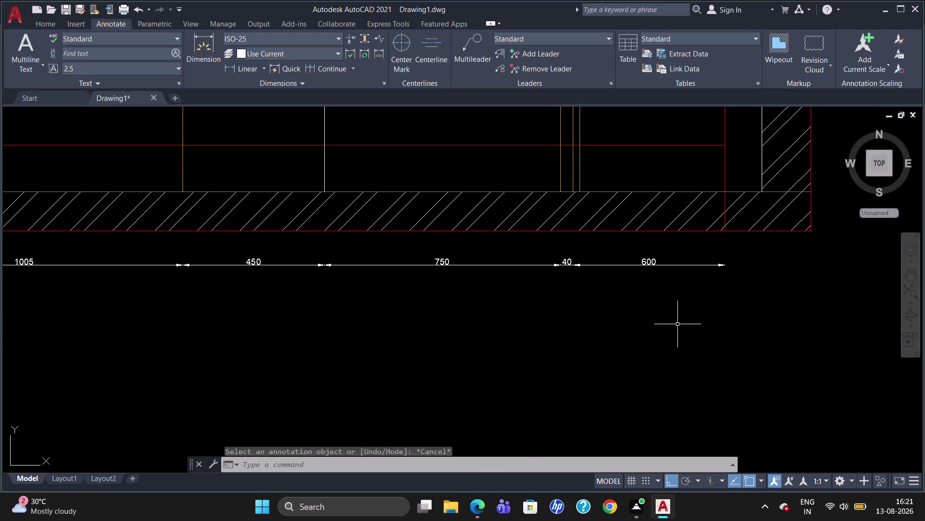
Replace the overridden dimension with a continued 600 from the 40 to the wall corner.
click(657, 263)
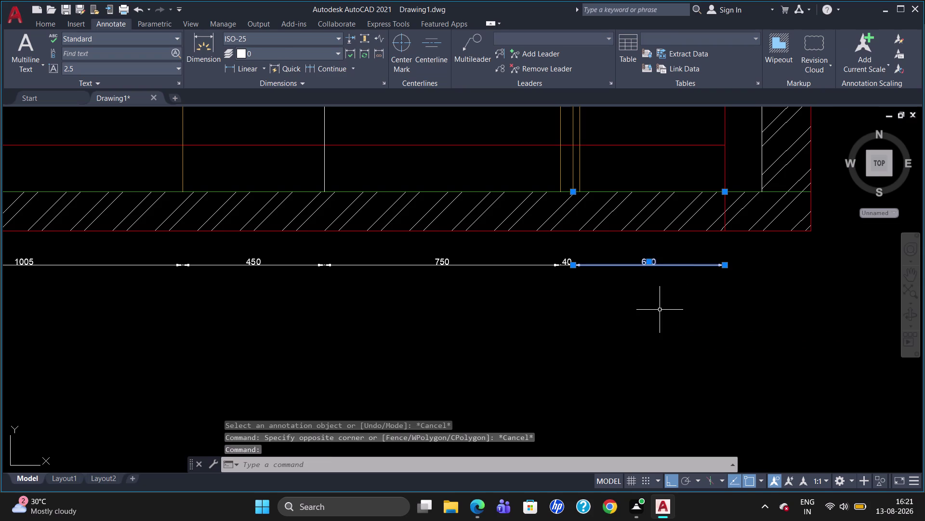
key(Delete)
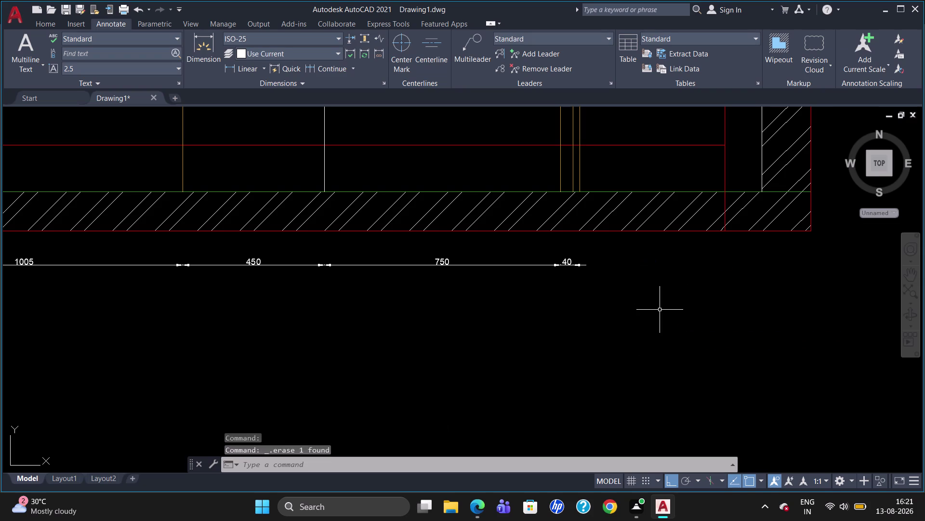
click(334, 69)
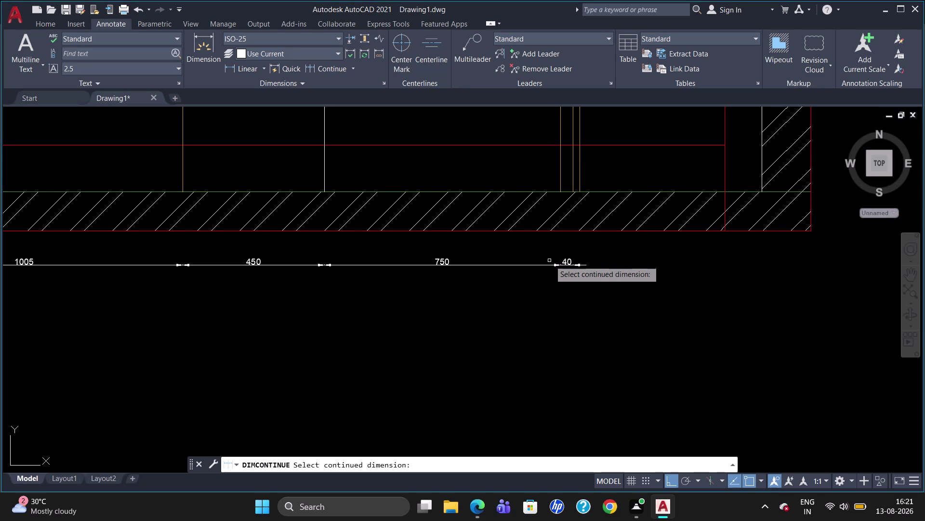
click(323, 67)
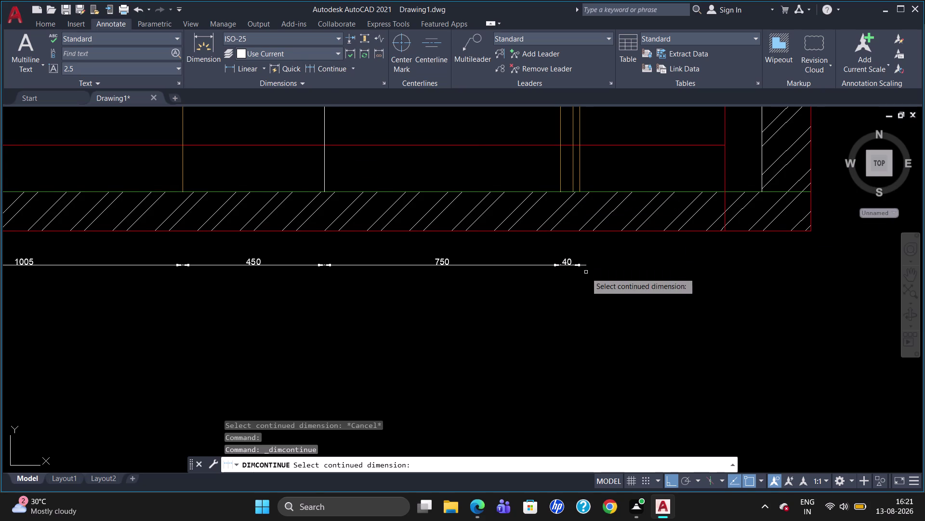
click(569, 261)
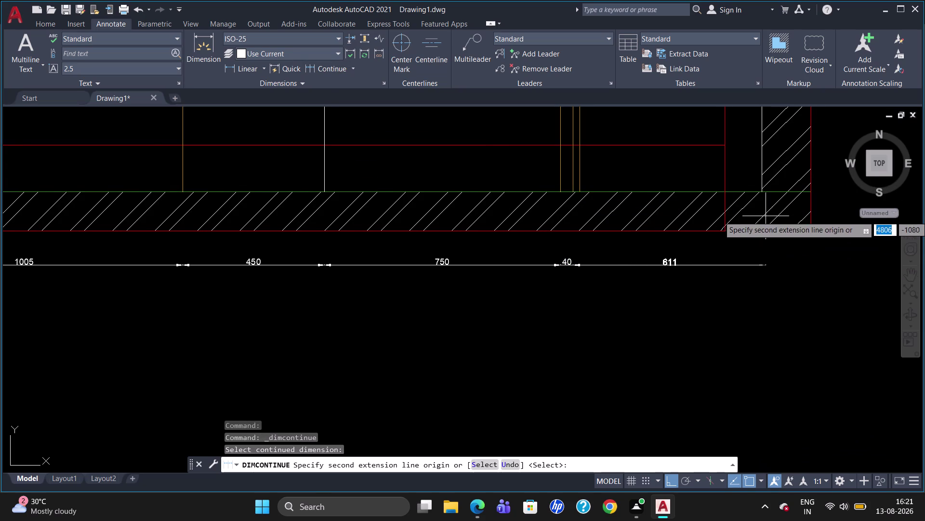
click(762, 191)
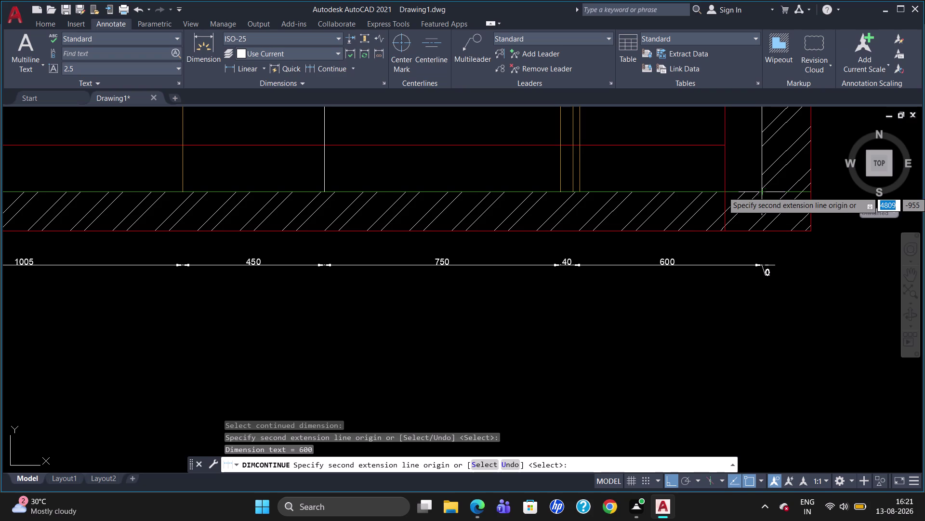
key(Escape)
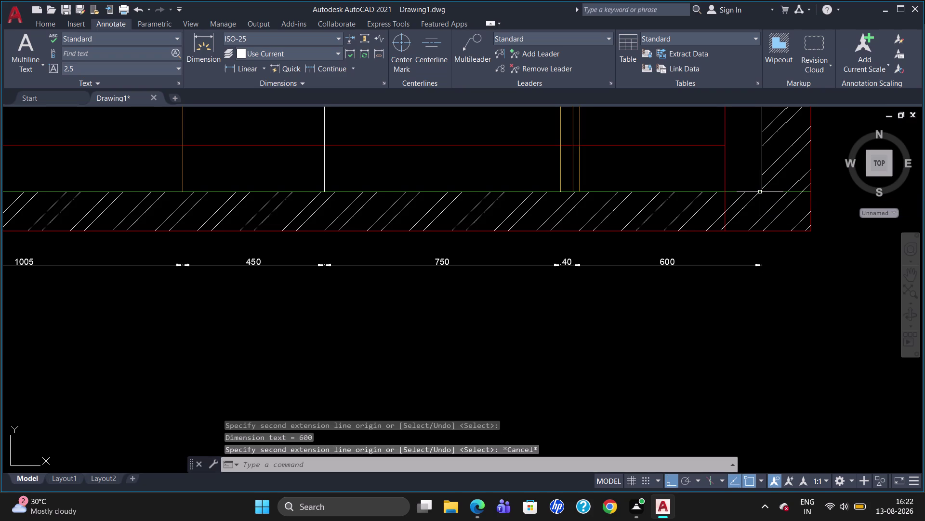
click(761, 166)
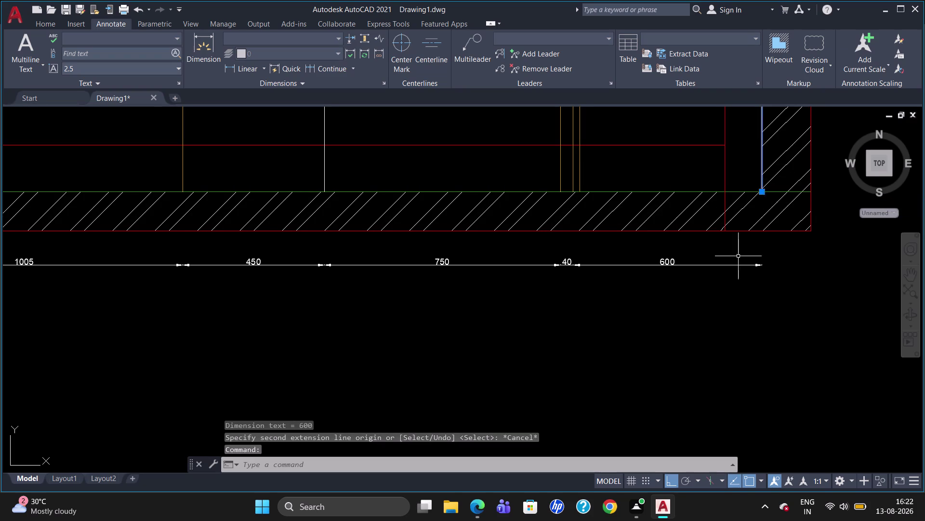
Make Layer1 the current layer, then clear the selection.
scroll(down, 3)
scroll(up, 3)
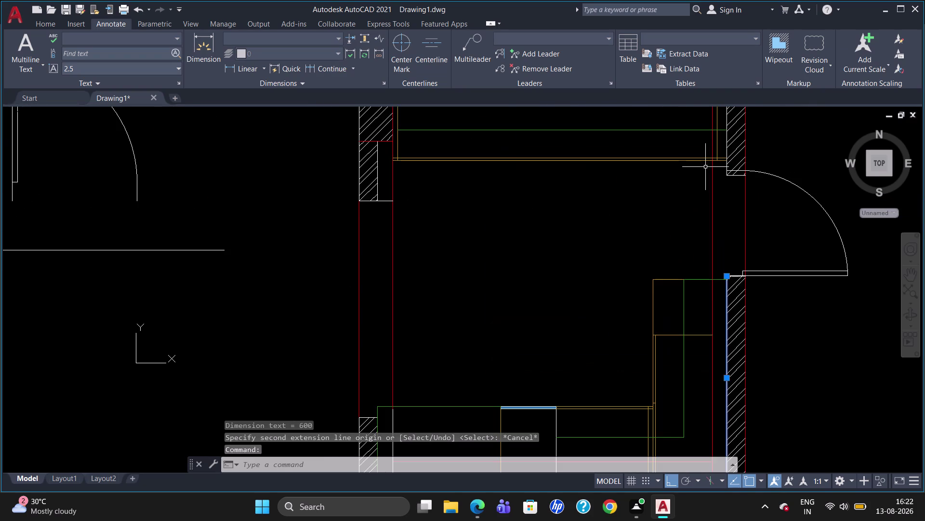
scroll(down, 3)
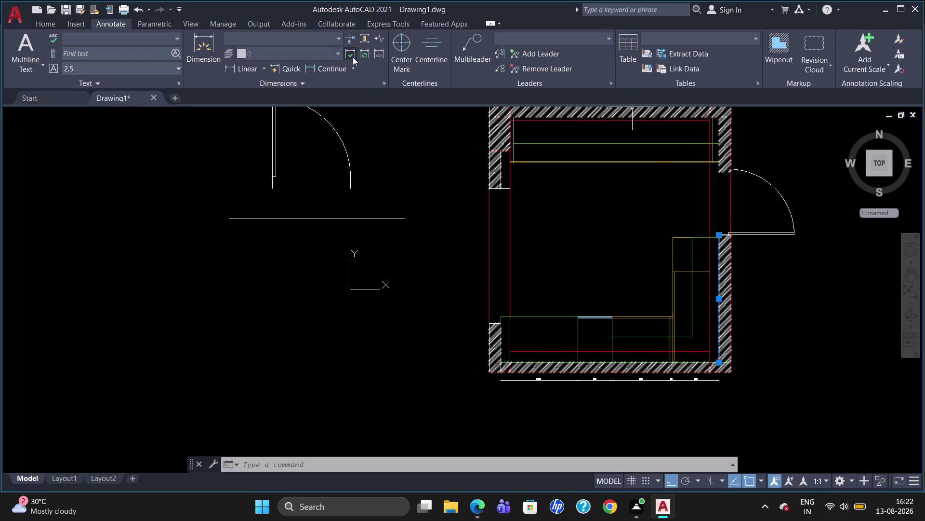
click(41, 23)
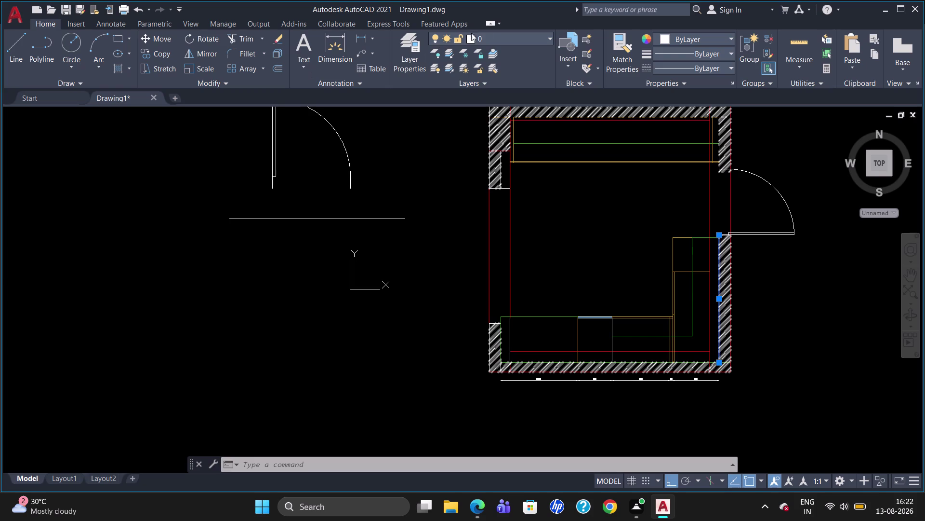
click(494, 35)
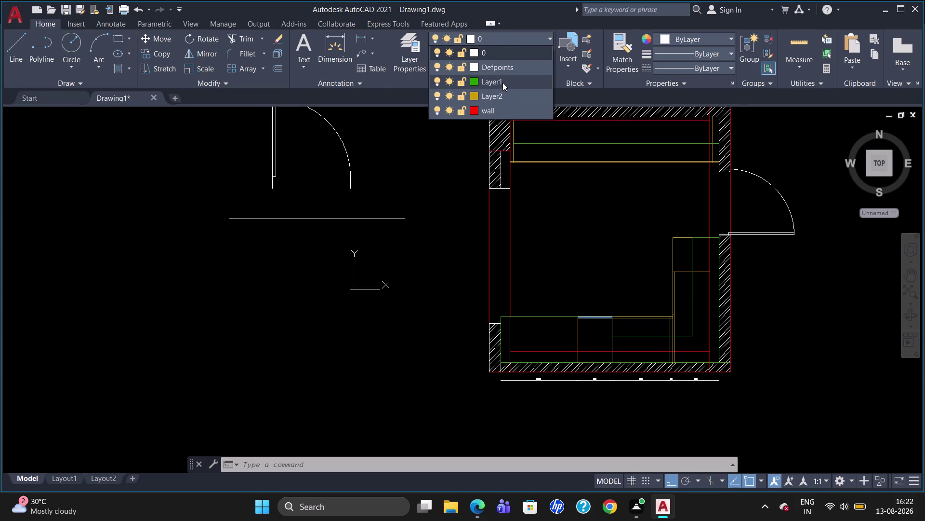
click(503, 81)
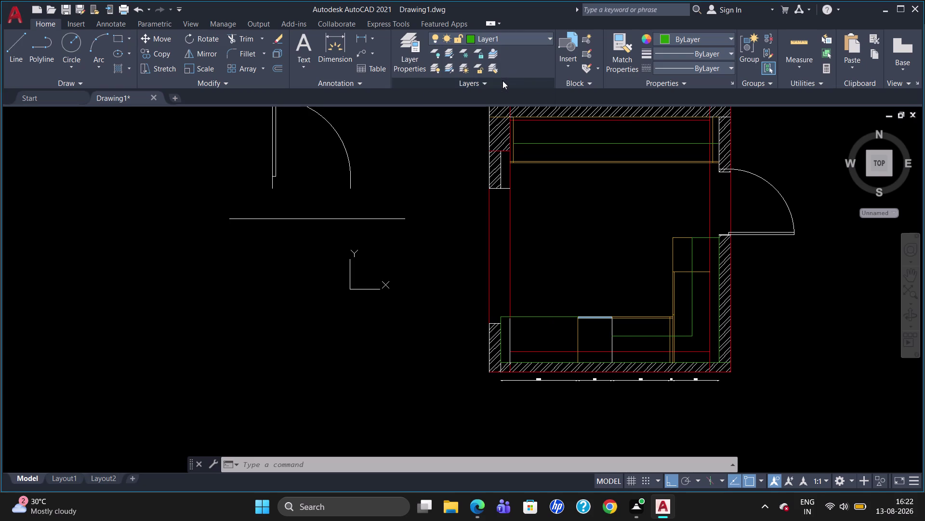
key(Escape)
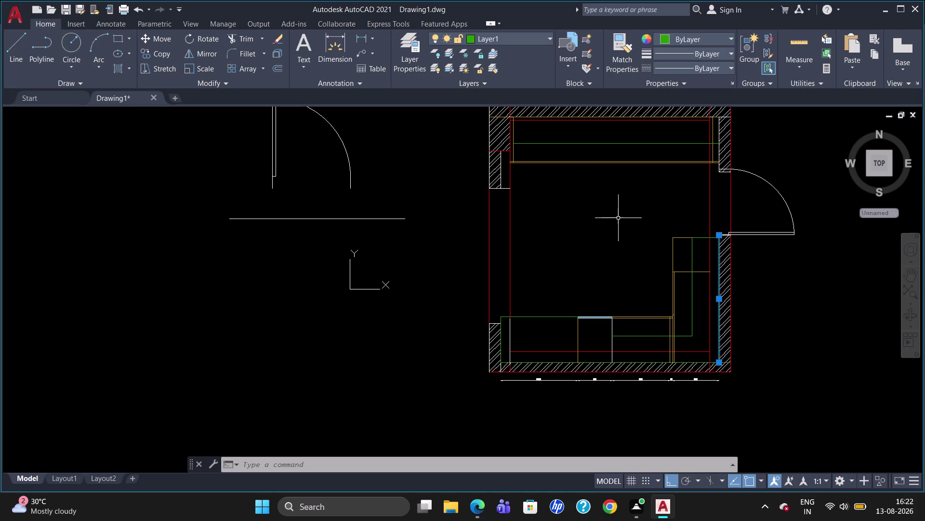
key(Escape)
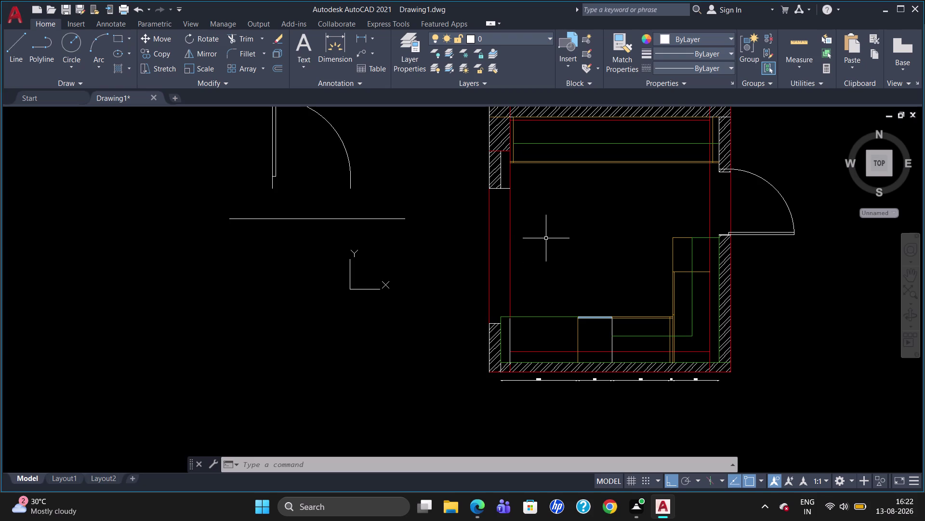
Zoom in so the bottom chain dimension and its small values fill the view.
scroll(down, 3)
scroll(up, 3)
scroll(up, 3)
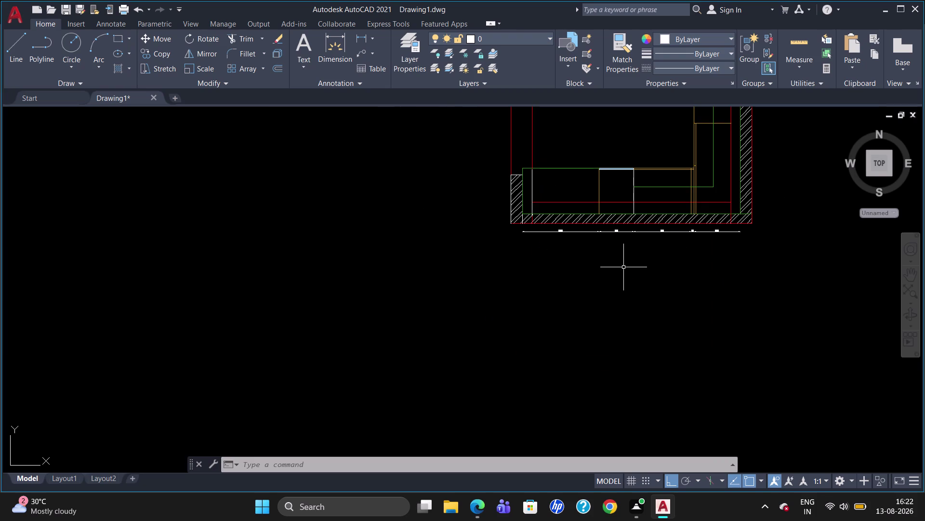
scroll(up, 3)
scroll(down, 3)
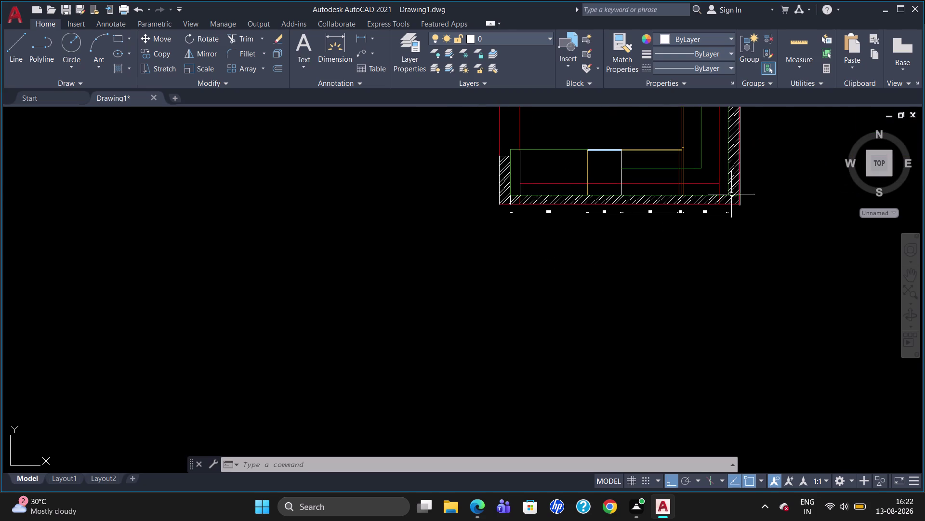
scroll(up, 3)
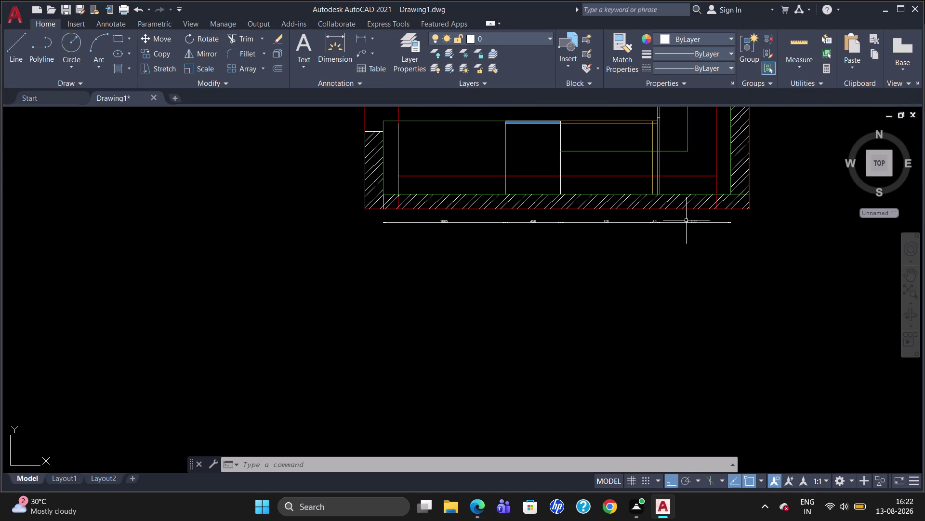
click(685, 219)
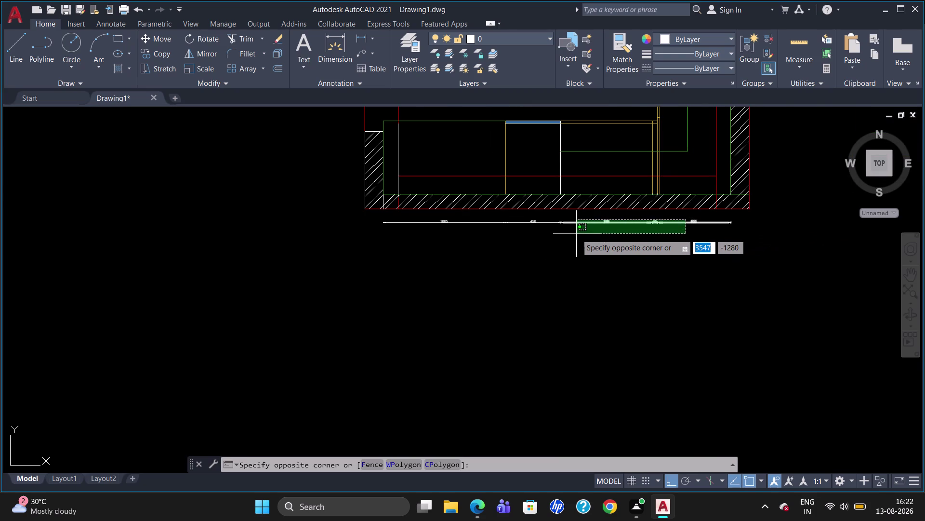
Select the bottom chain dimension segments (1005, 450, 750, 40, 600).
key(Escape)
click(437, 221)
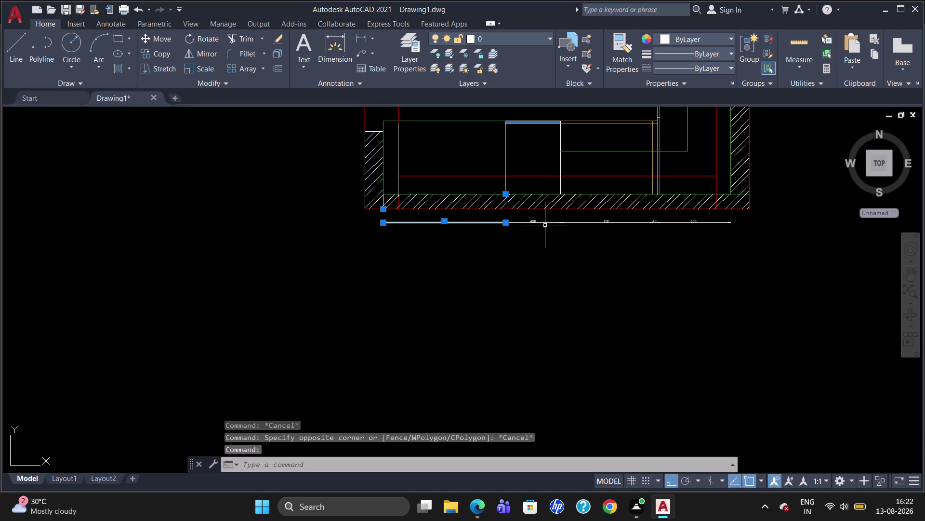
click(542, 220)
click(579, 224)
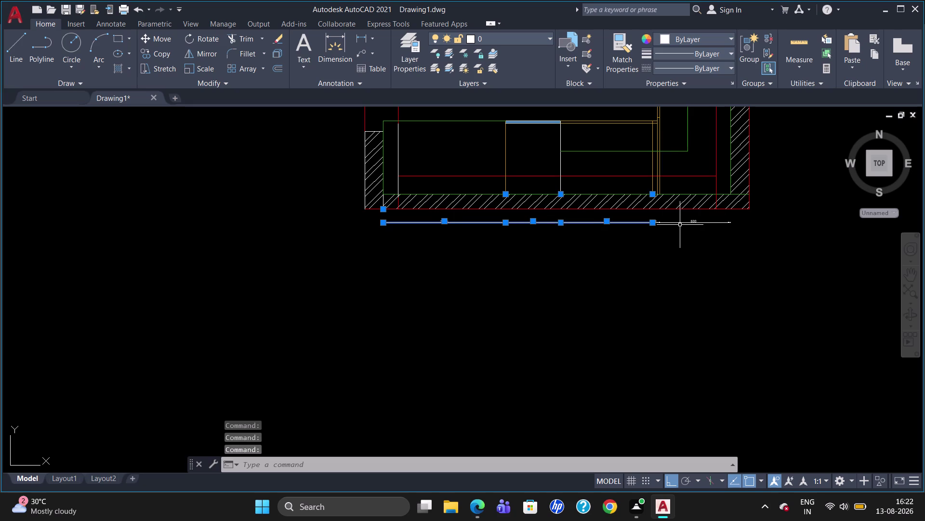
click(679, 219)
click(679, 222)
click(688, 221)
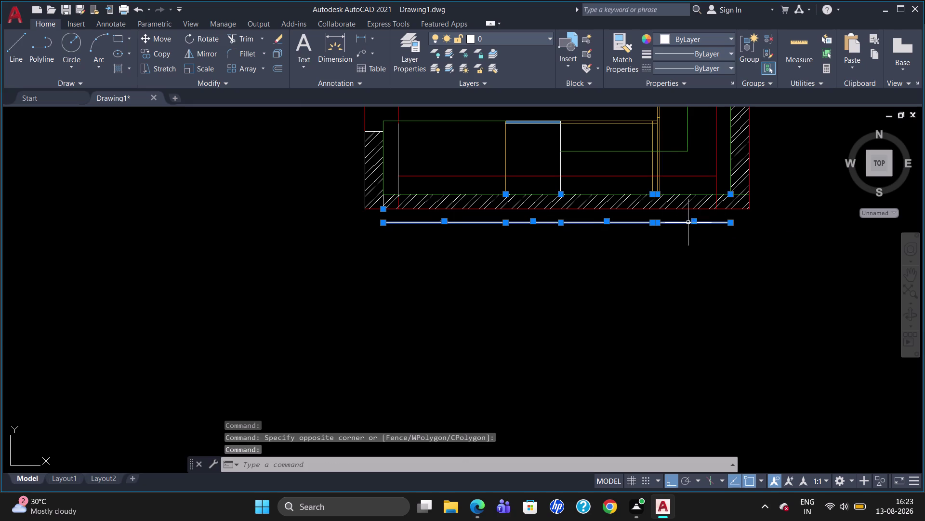
Set the selected dimensions' vertical text position to Centered in Properties, then deselect.
right_click(492, 255)
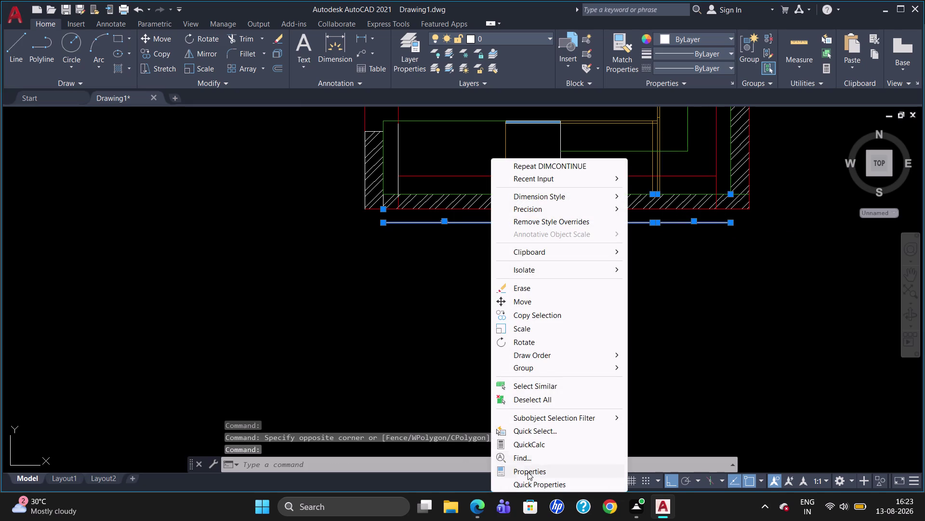
click(528, 472)
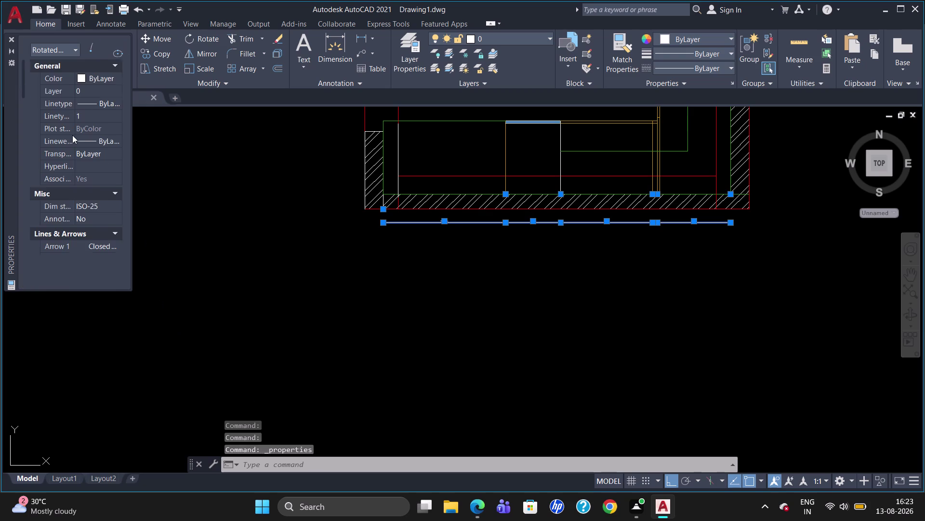
scroll(down, 3)
scroll(down, 3)
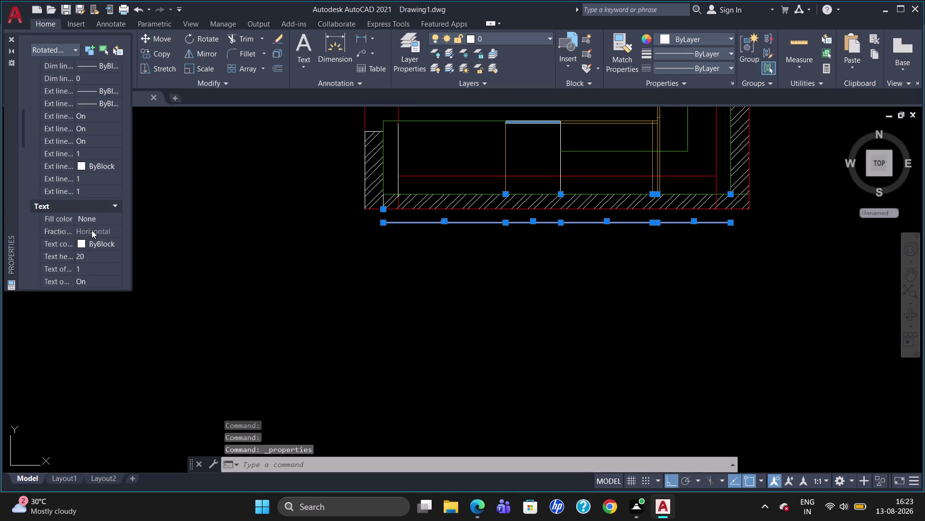
scroll(down, 3)
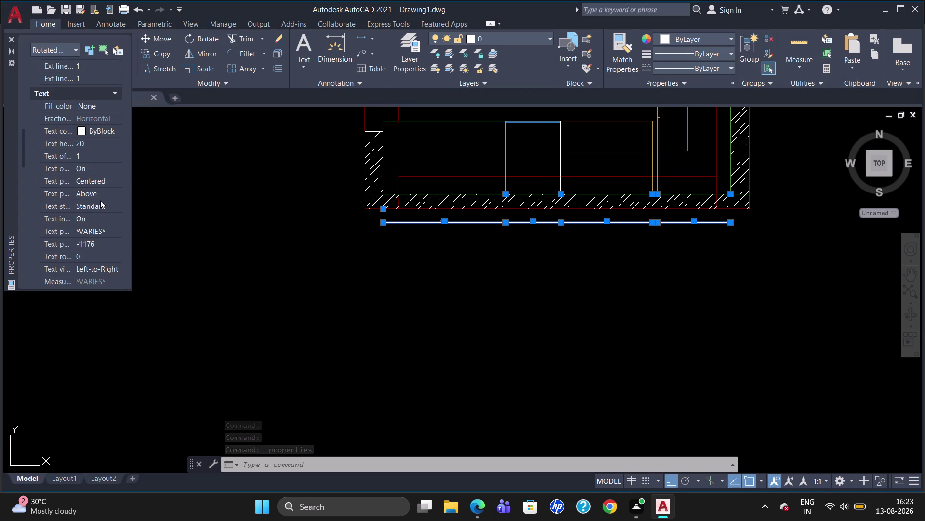
click(103, 192)
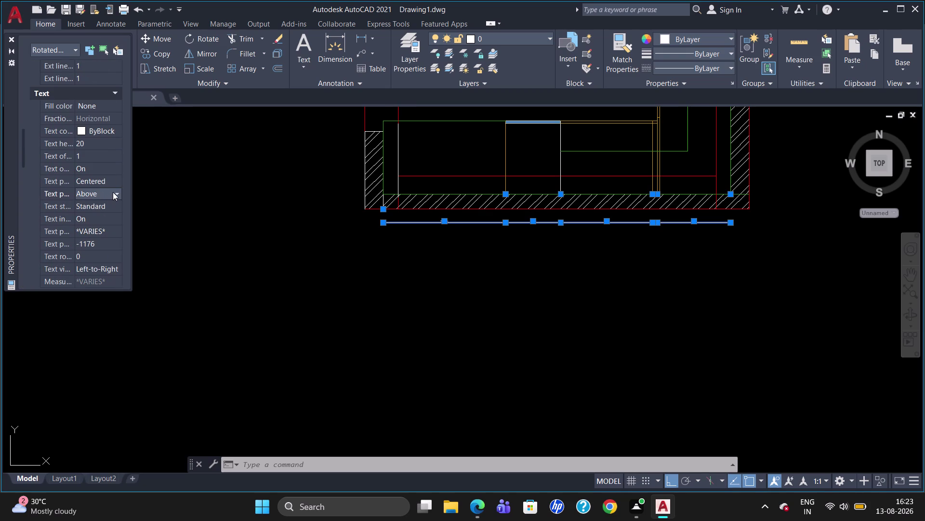
click(113, 191)
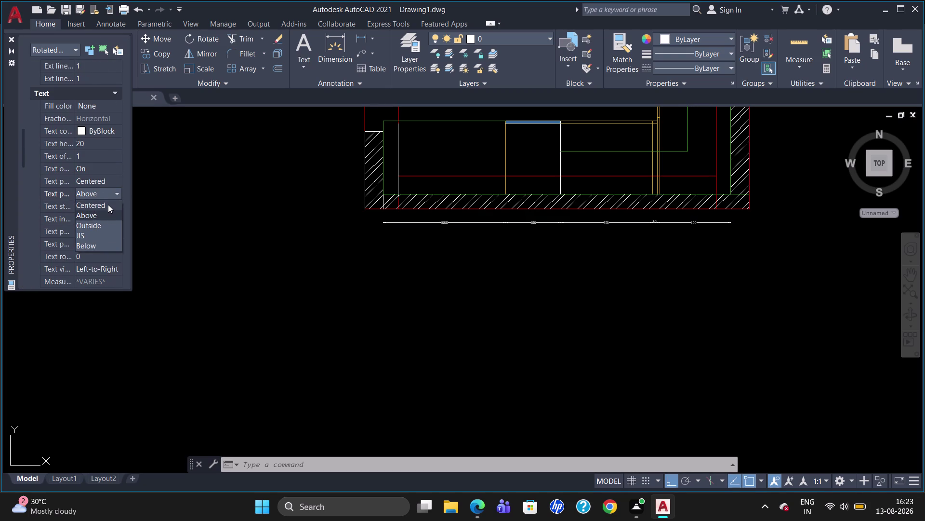
click(108, 204)
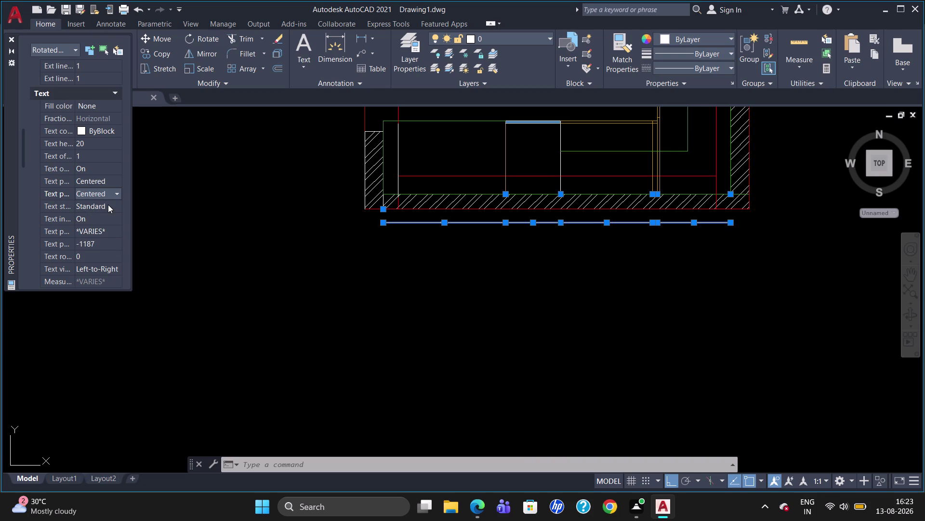
key(Escape)
click(11, 39)
key(Escape)
scroll(up, 3)
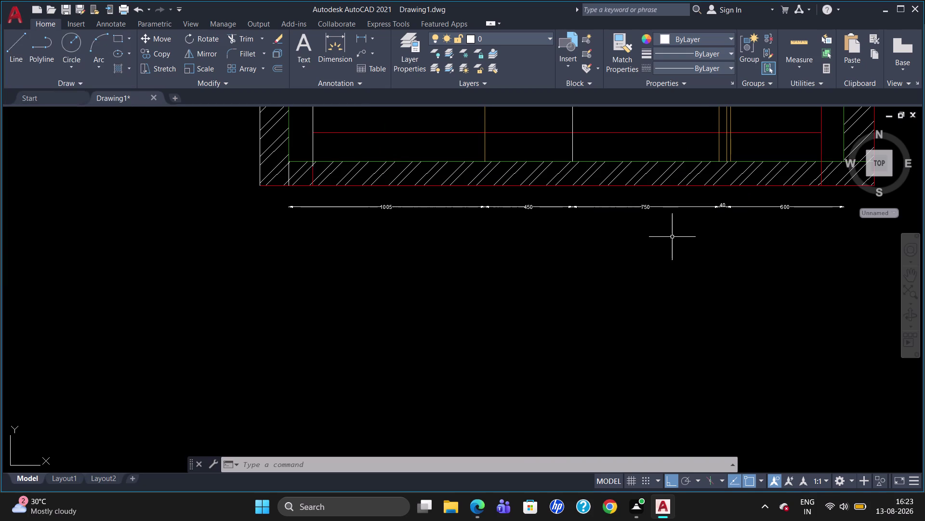
Select the small 40 dimension and open its properties.
click(722, 205)
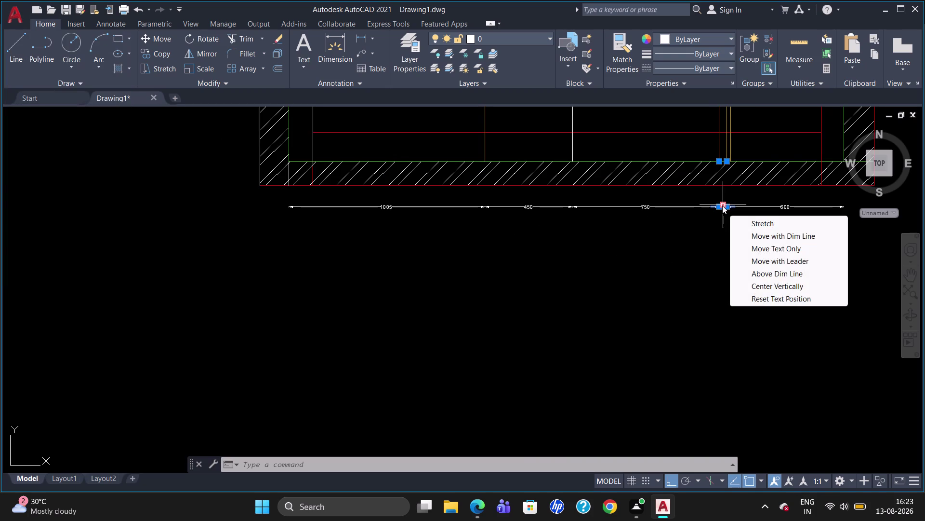
right_click(725, 302)
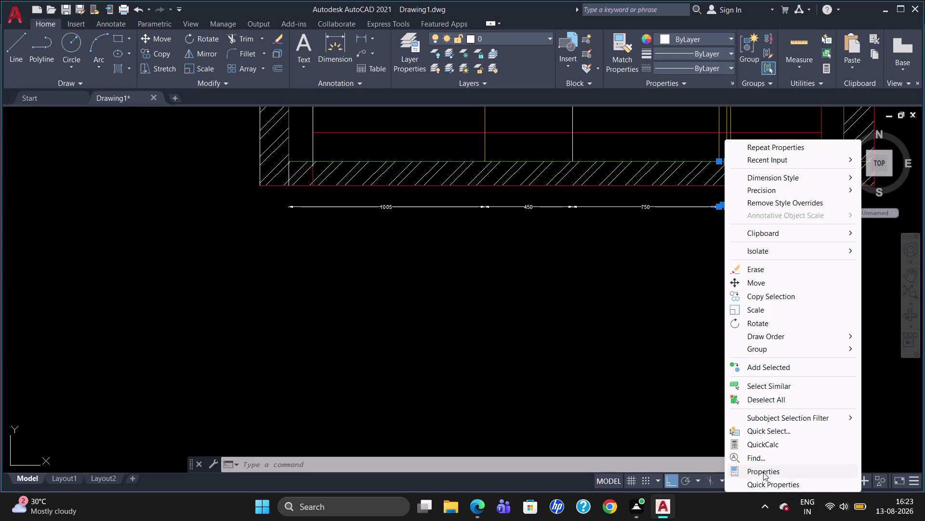
click(764, 471)
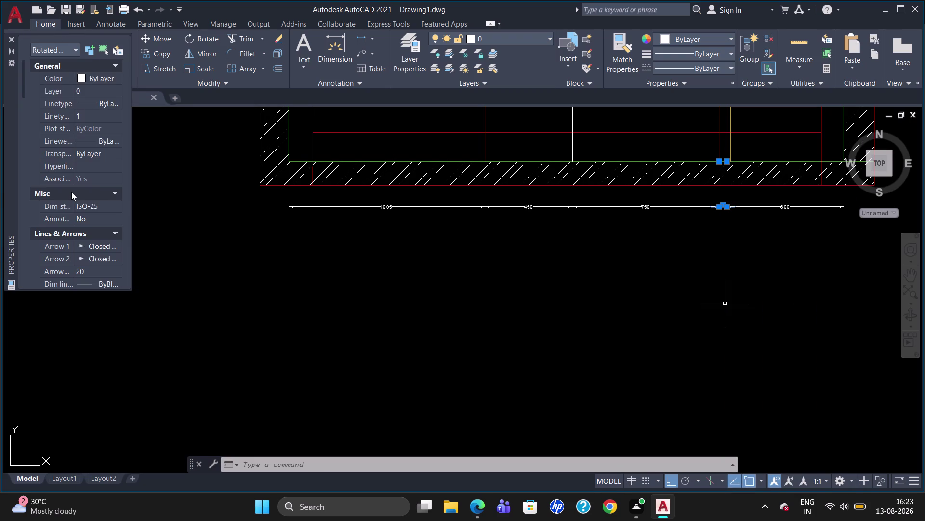
scroll(down, 3)
scroll(down, 3)
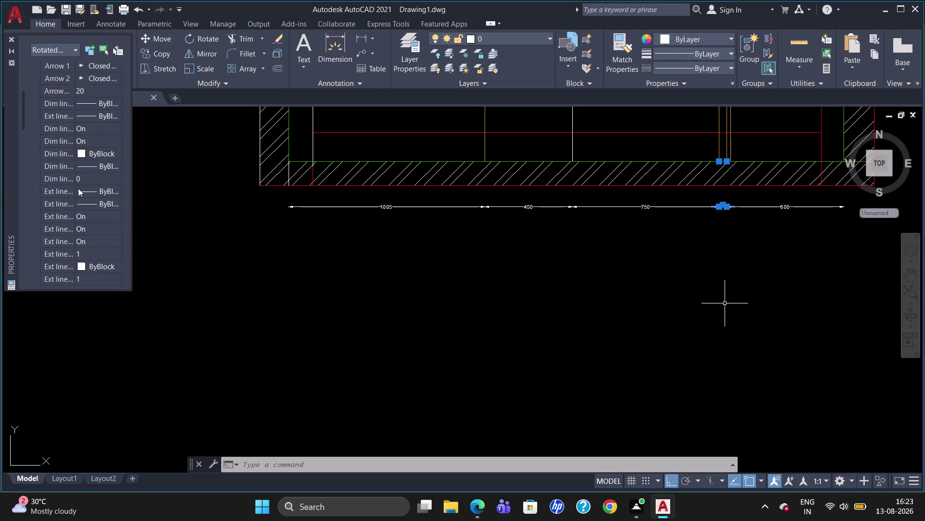
scroll(up, 3)
scroll(up, 3)
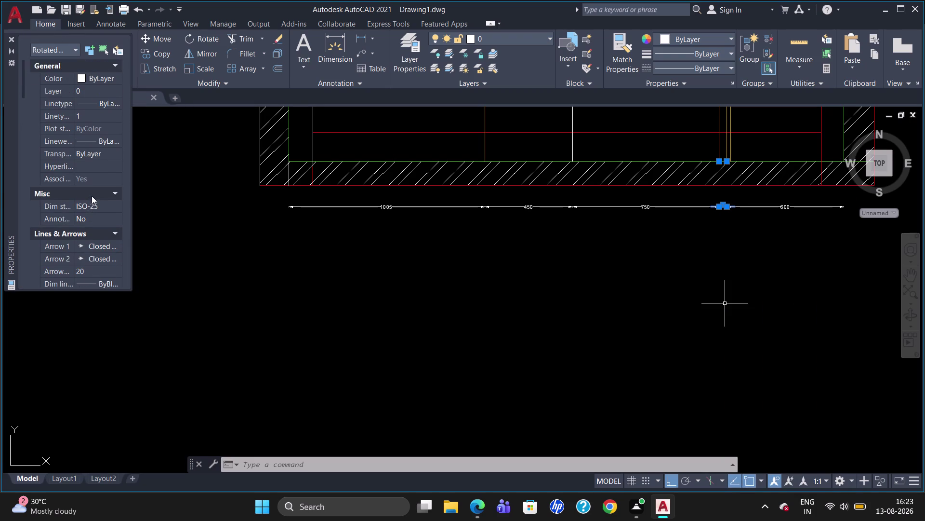
scroll(down, 3)
scroll(down, 3)
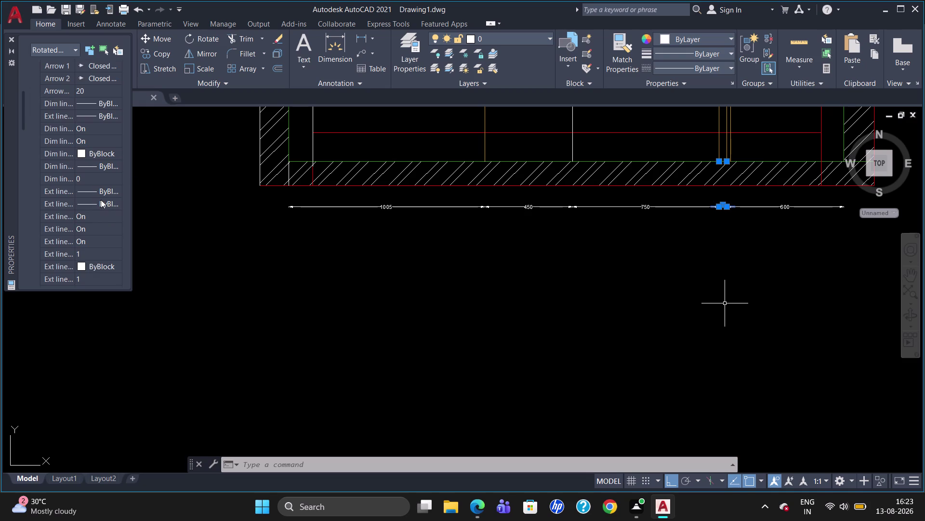
scroll(down, 3)
scroll(up, 3)
scroll(up, 3)
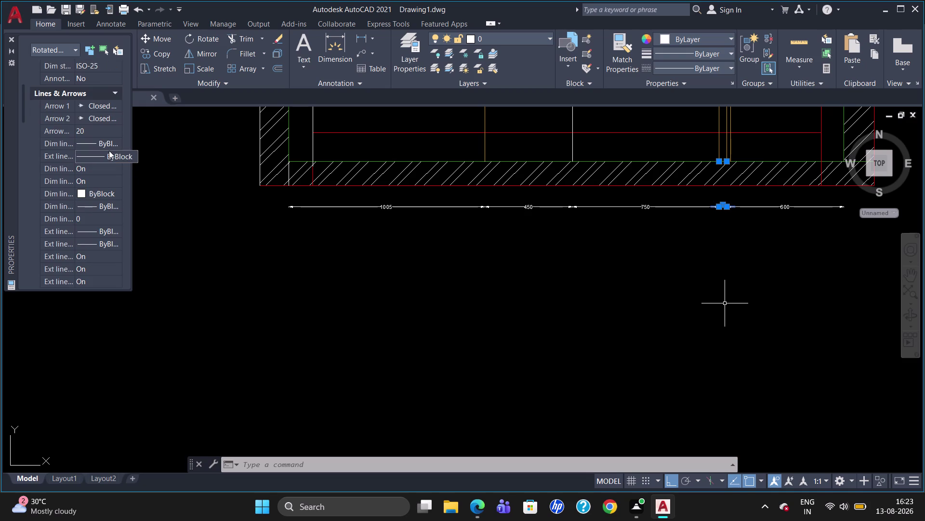
scroll(up, 3)
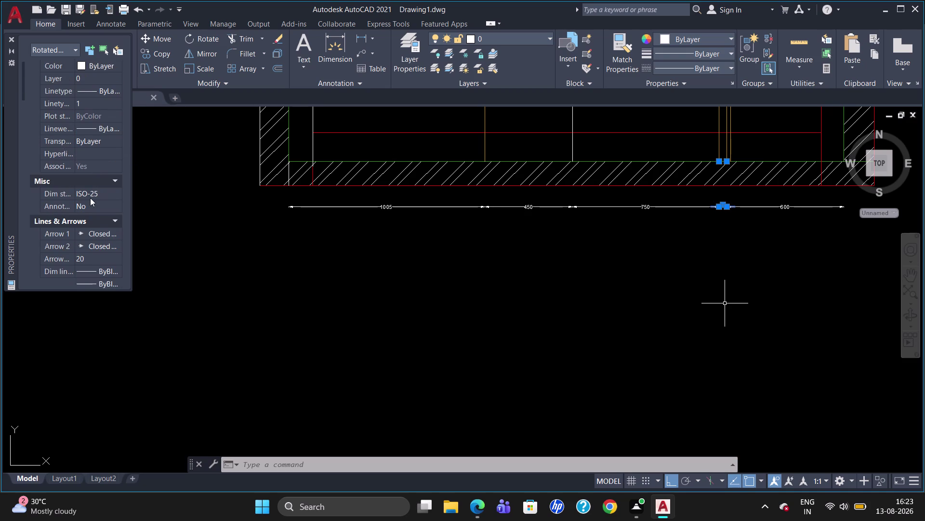
scroll(up, 3)
scroll(up, 3)
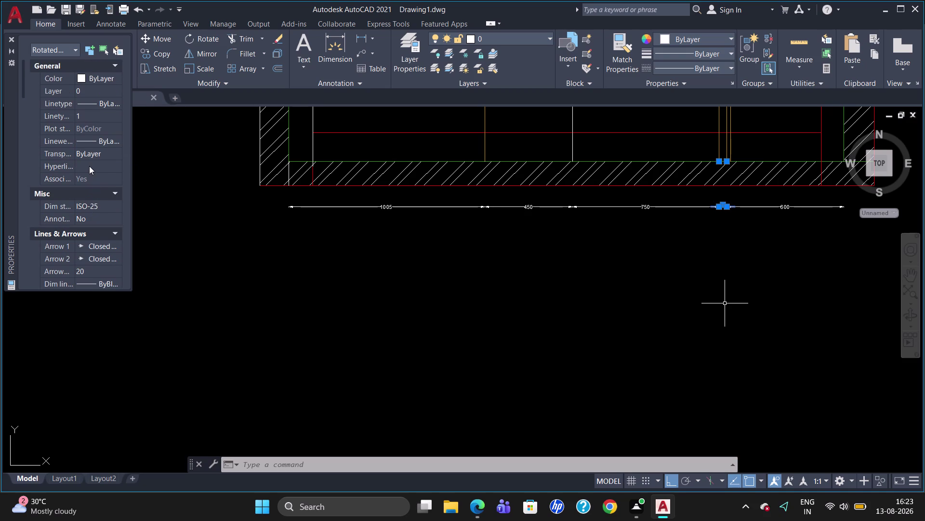
scroll(up, 3)
scroll(down, 3)
scroll(down, 3)
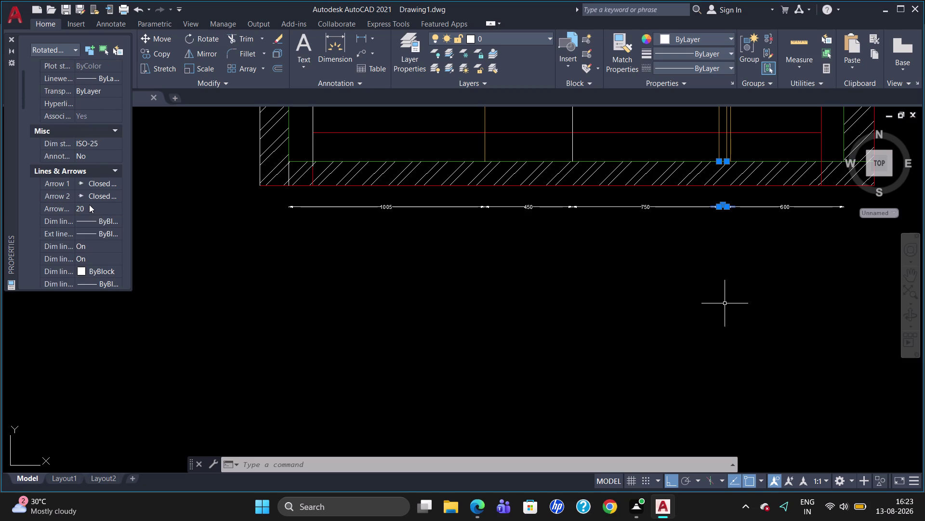
scroll(down, 3)
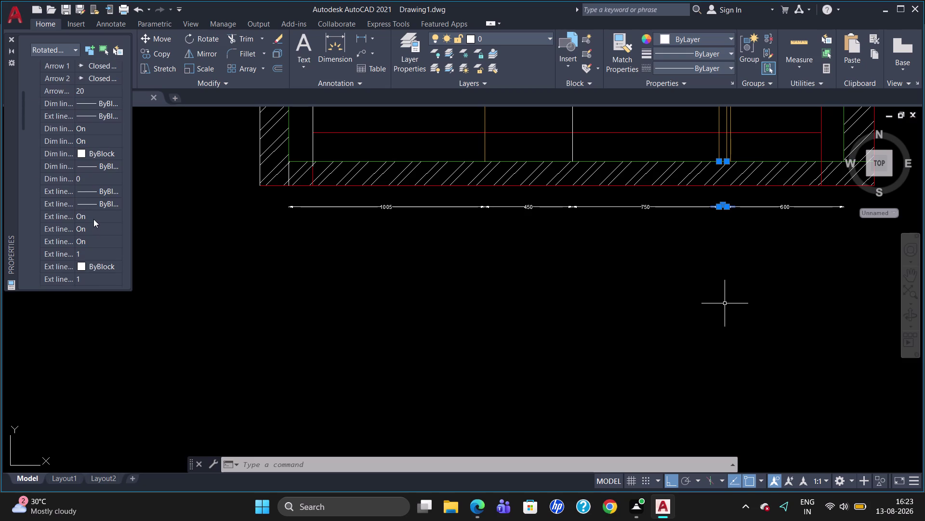
scroll(down, 3)
scroll(down, 3)
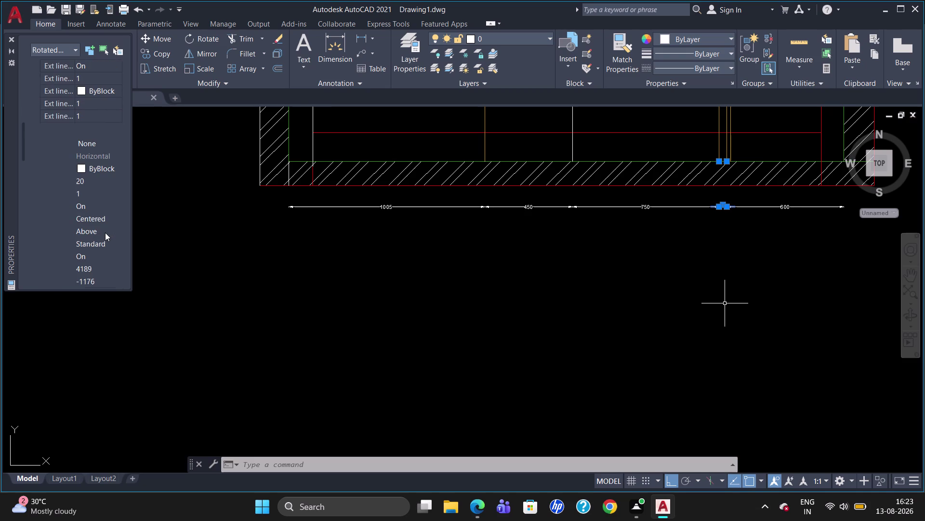
Centre the 40 dimension's text vertically and close the Properties palette.
click(105, 232)
click(111, 231)
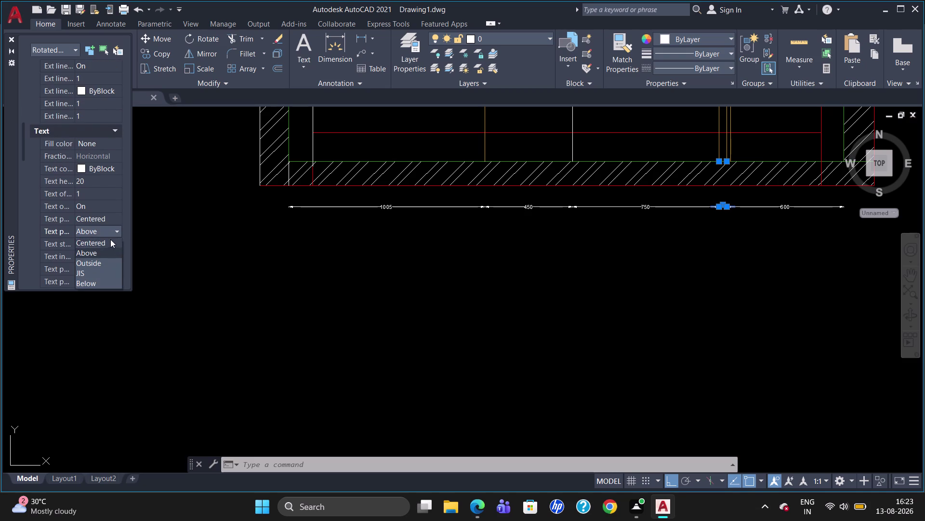
click(110, 240)
key(Escape)
key(Escape)
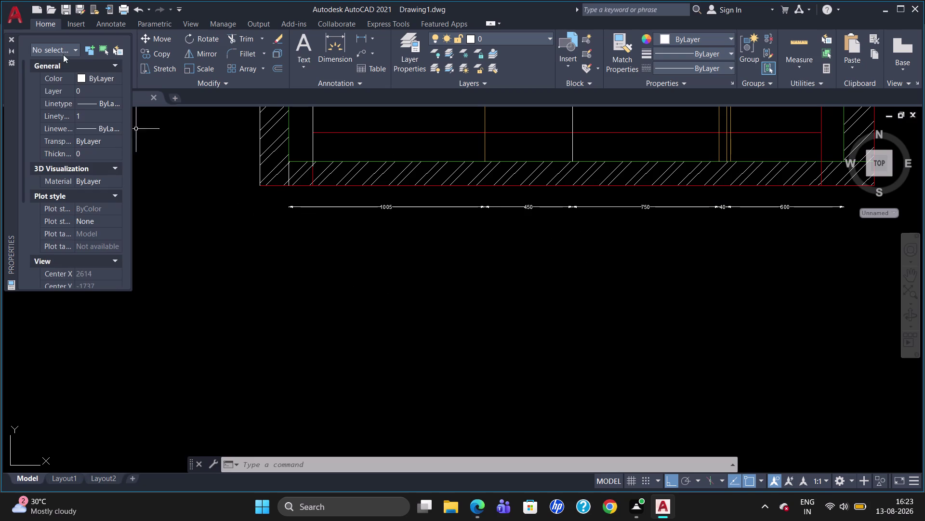
click(13, 38)
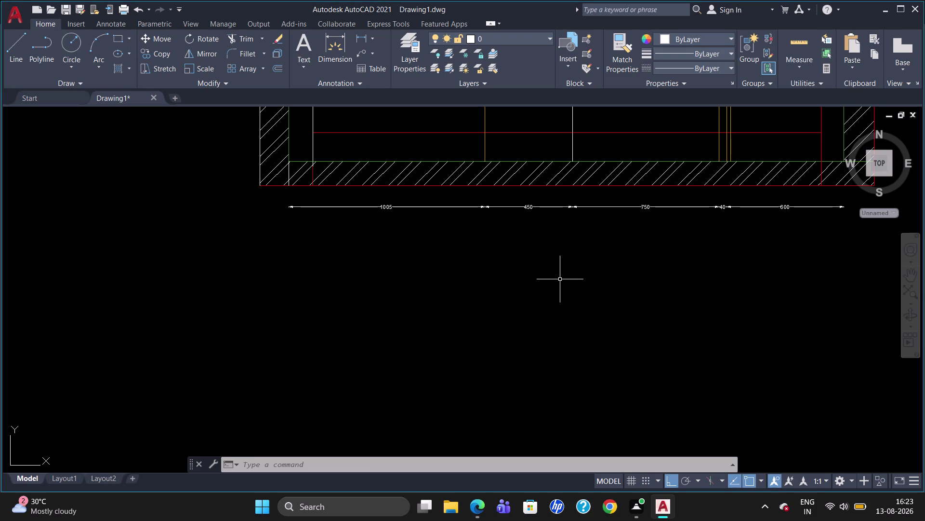
text(dli)
key(Return)
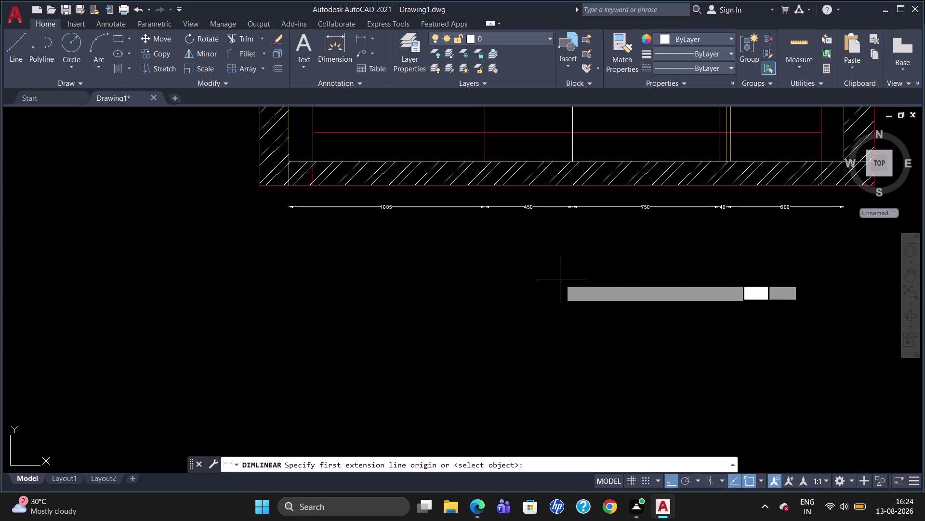
click(290, 188)
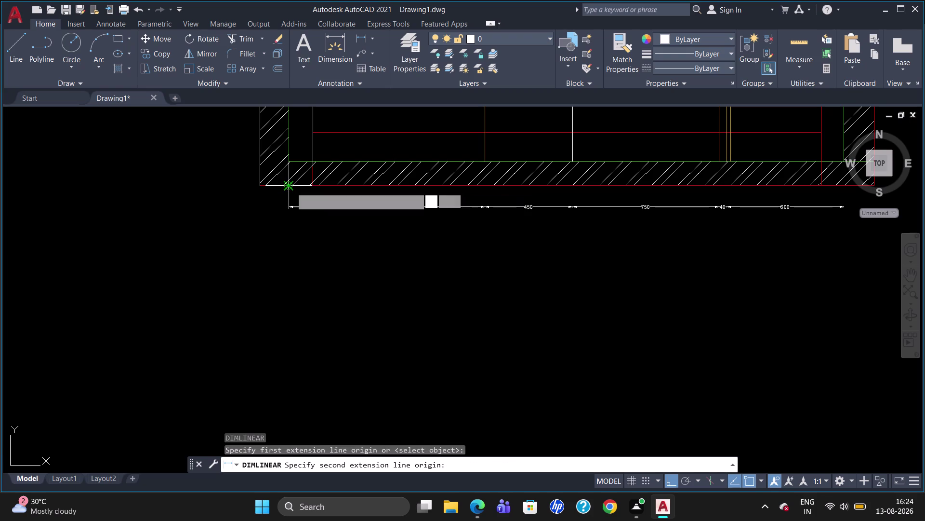
click(818, 184)
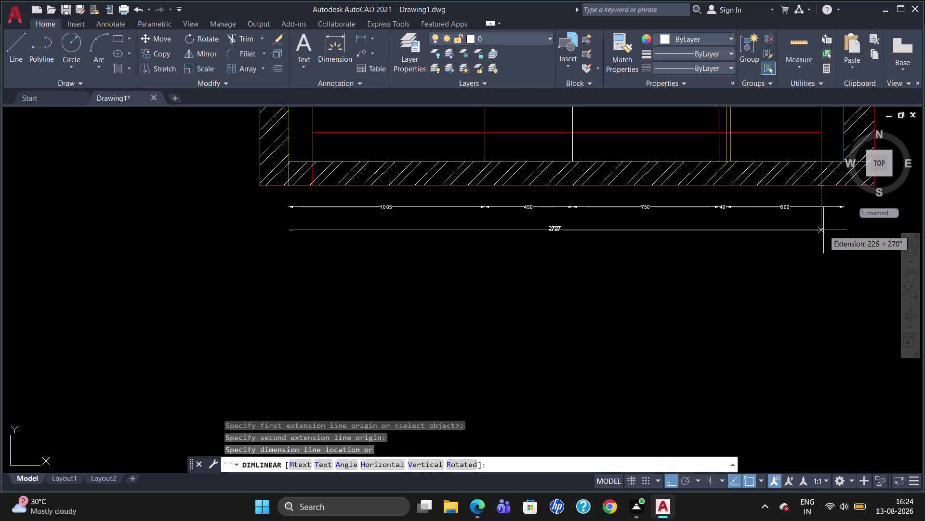
key(Escape)
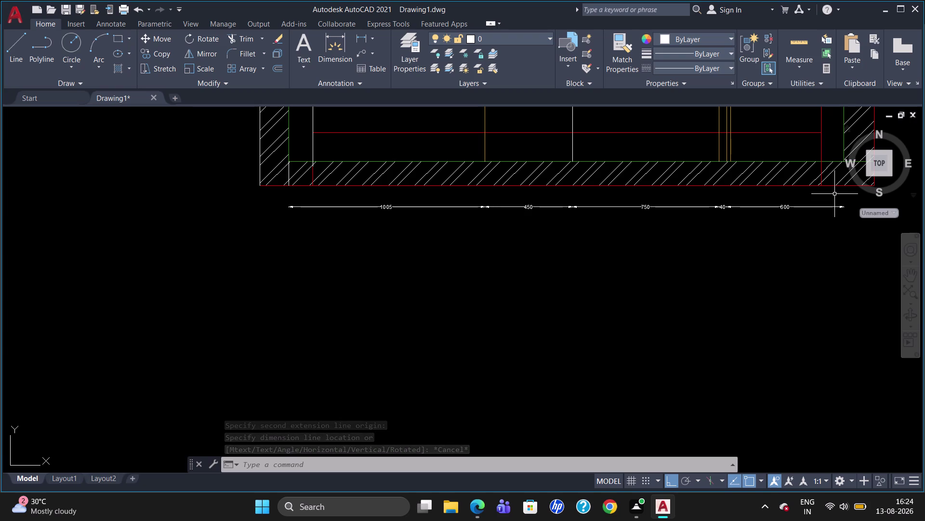
text(d)
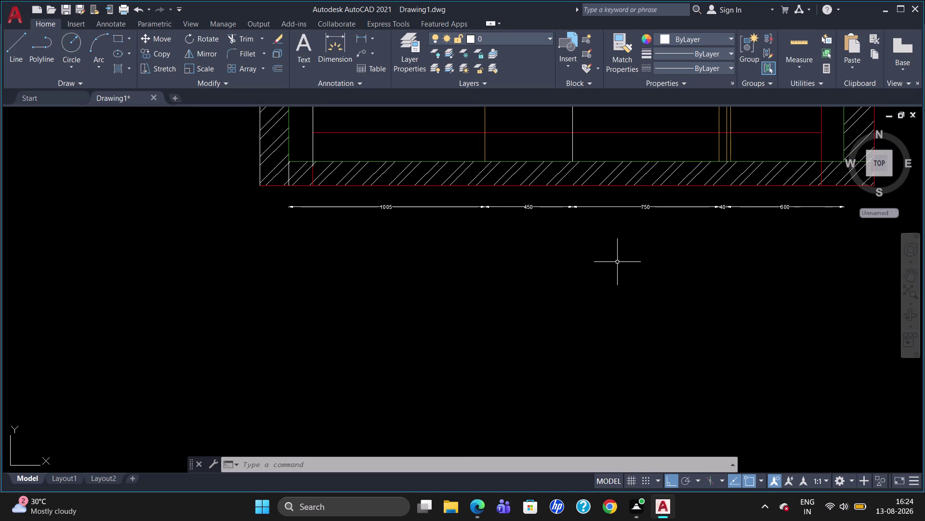
text(li)
key(Return)
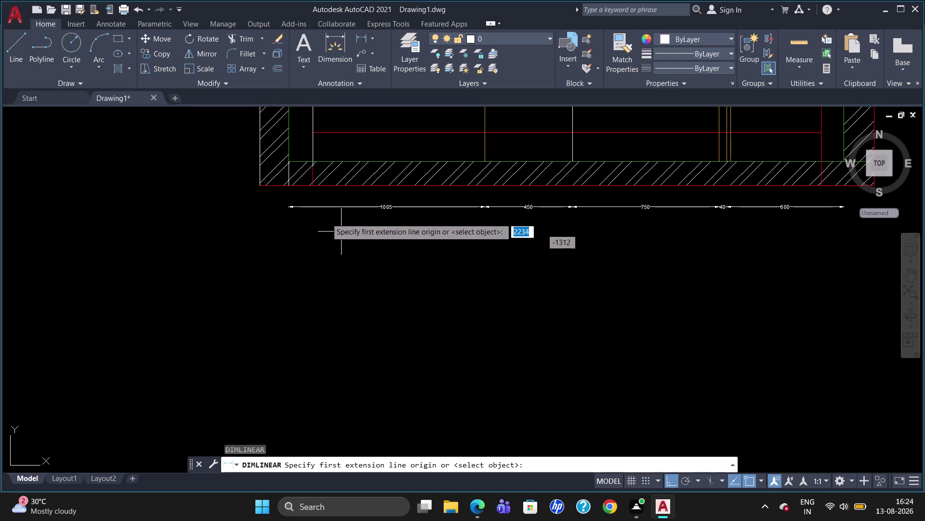
click(283, 184)
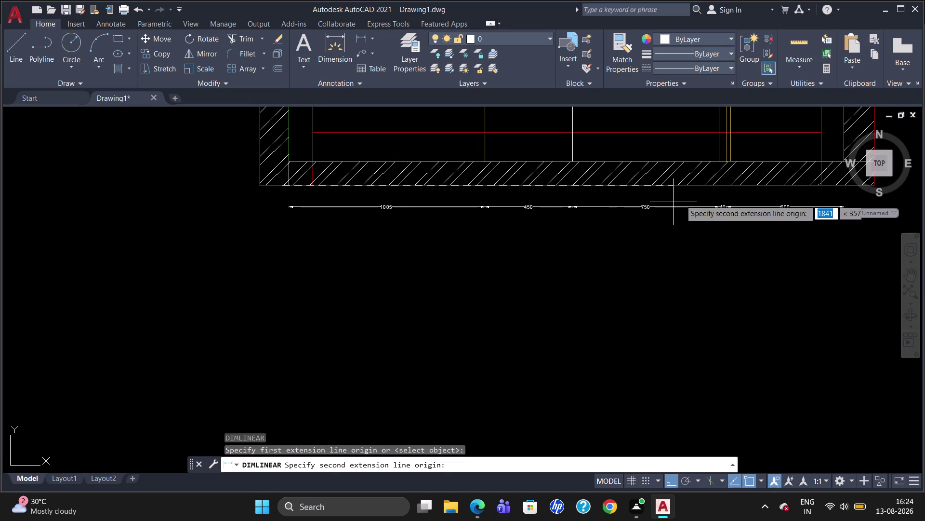
scroll(up, 3)
click(841, 163)
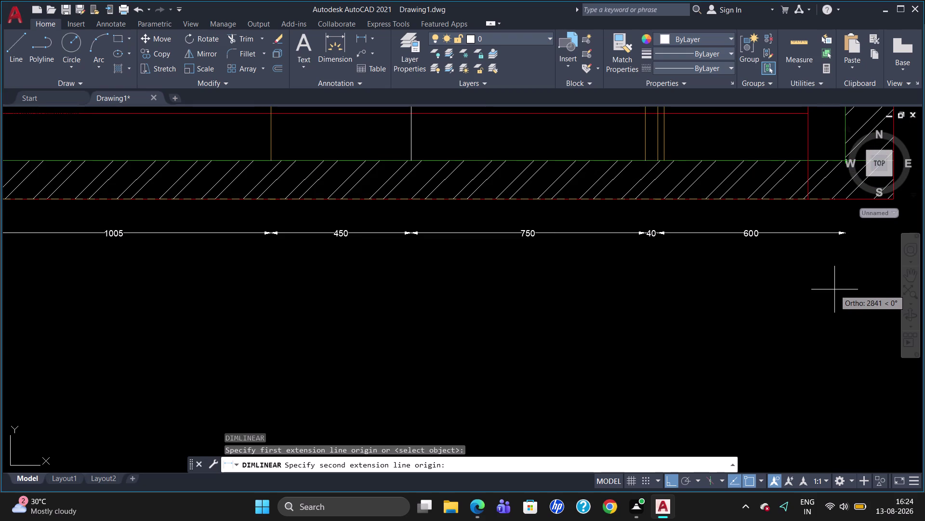
key(Escape)
scroll(down, 3)
scroll(up, 3)
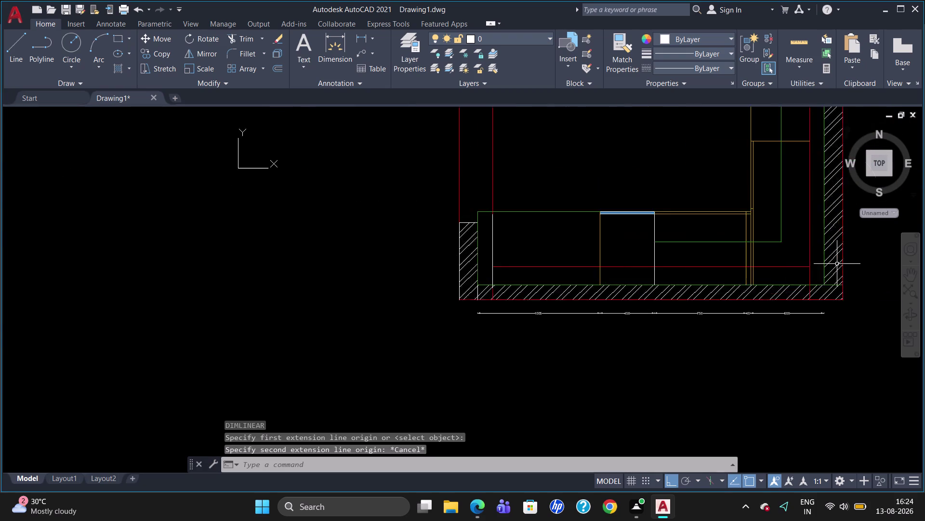
Add the 2845 overall dimension between the inner wall faces below the chain.
scroll(up, 3)
scroll(down, 3)
scroll(up, 3)
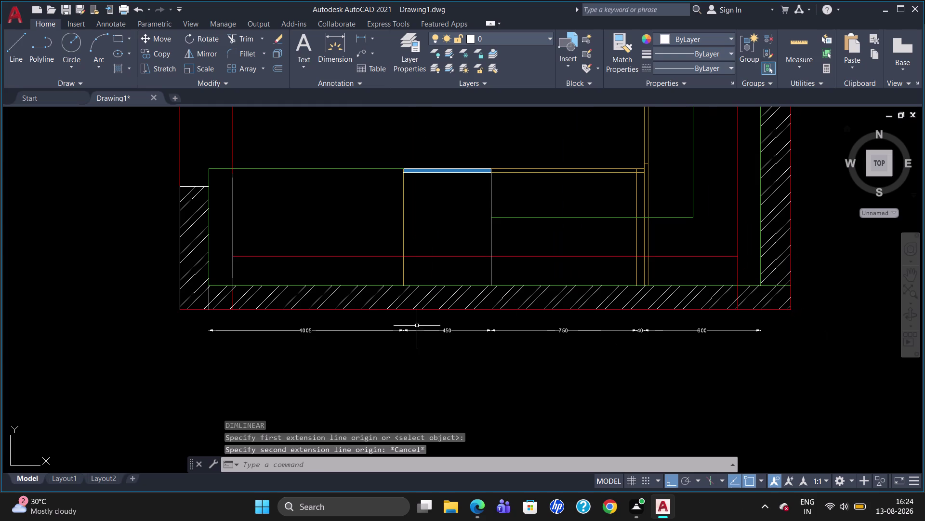
text(dli)
key(Return)
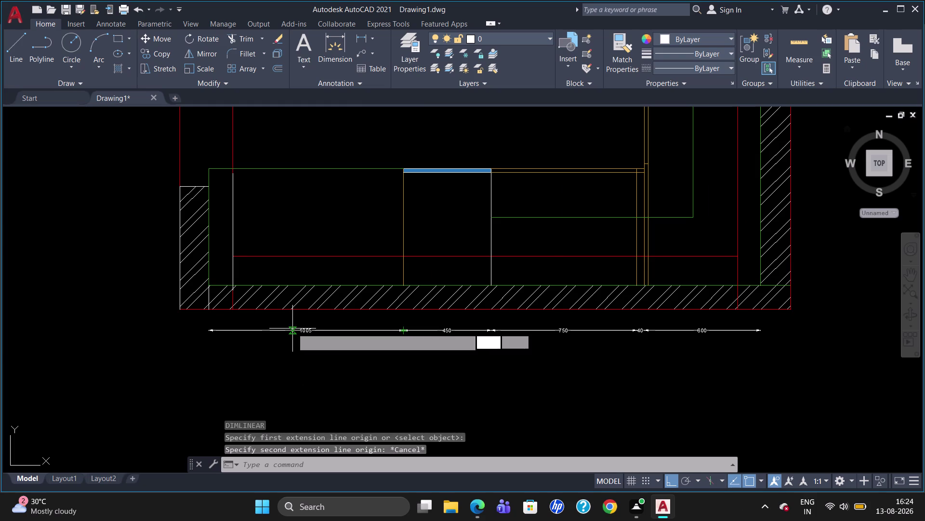
click(208, 309)
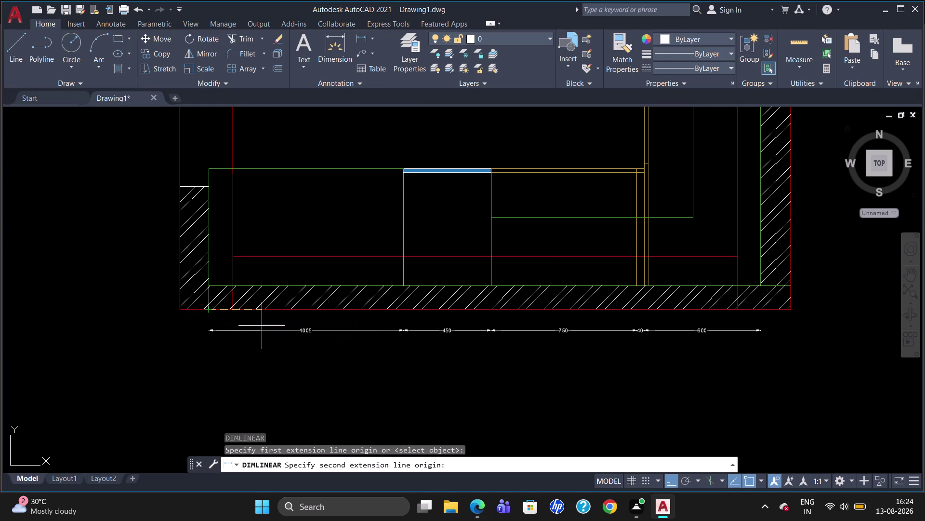
click(762, 282)
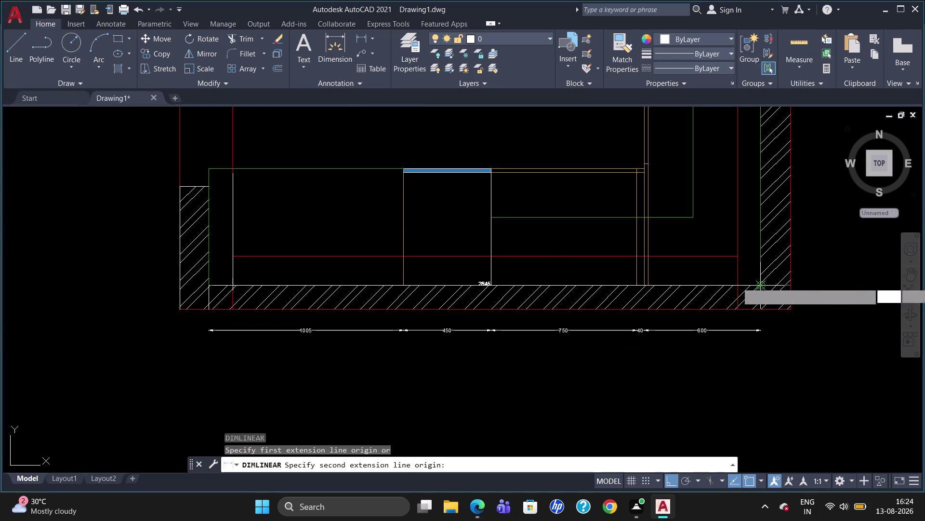
click(769, 350)
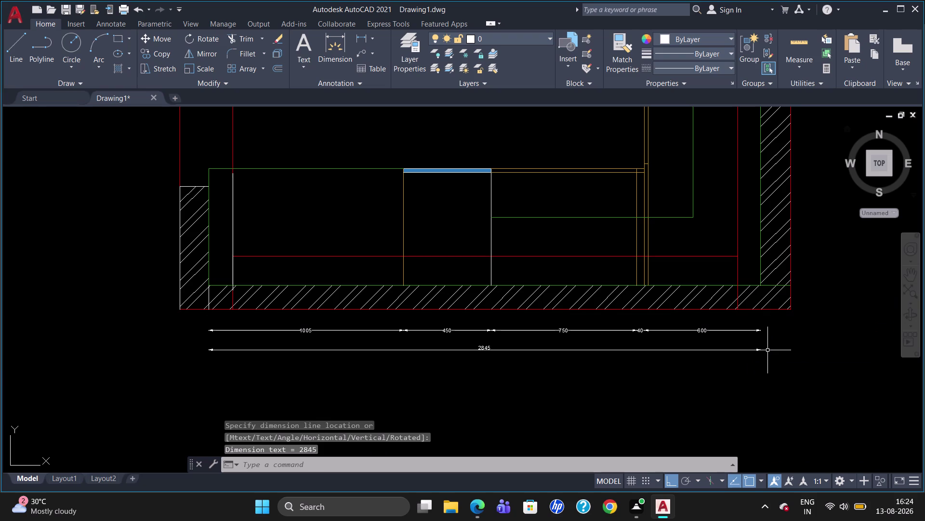
scroll(up, 3)
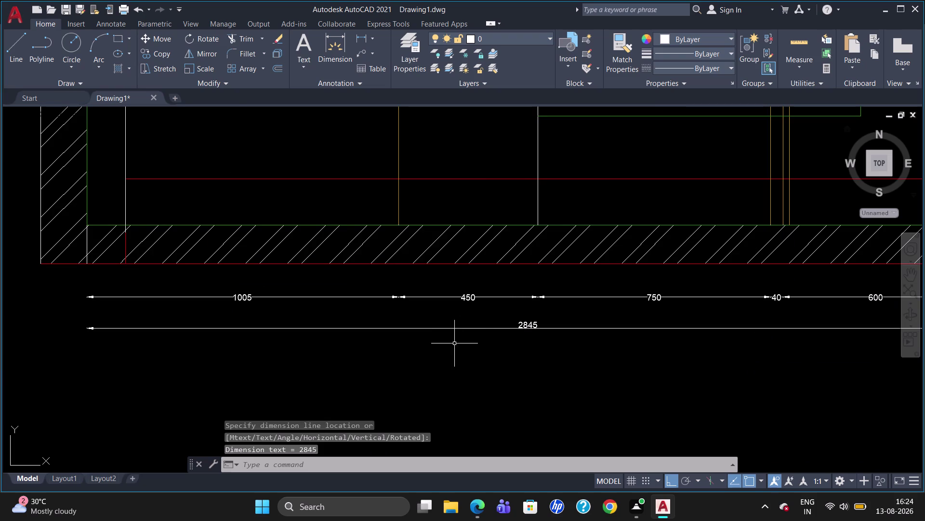
scroll(down, 3)
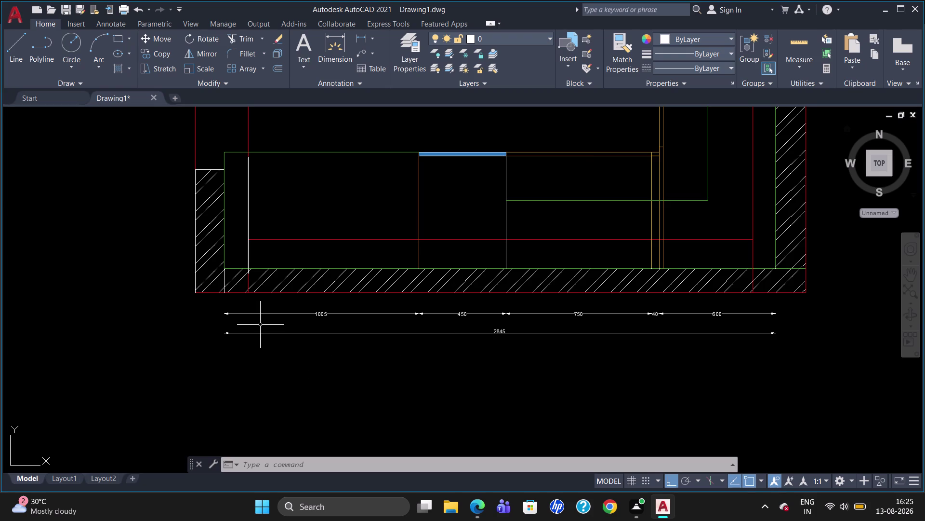
Add the 3148 overall dimension across the outer walls below the 2845 one.
text(dli)
key(Return)
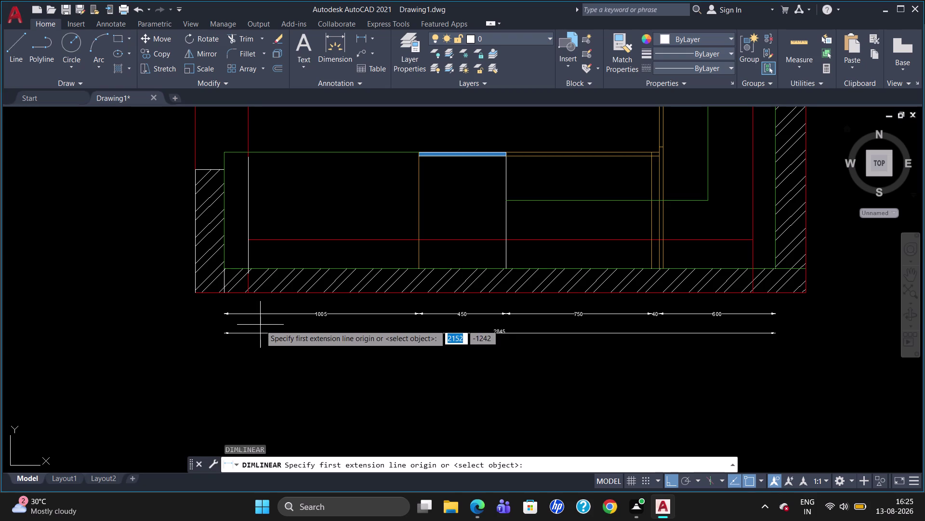
click(200, 293)
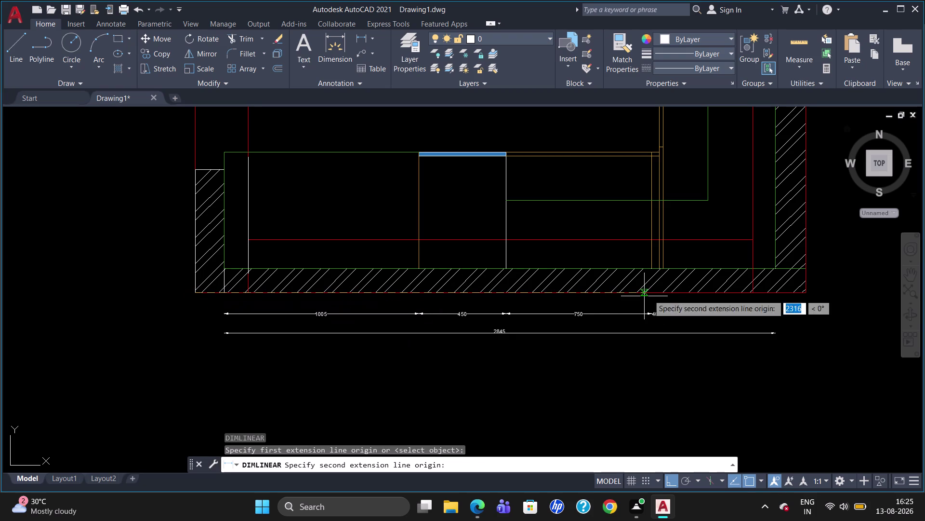
click(809, 294)
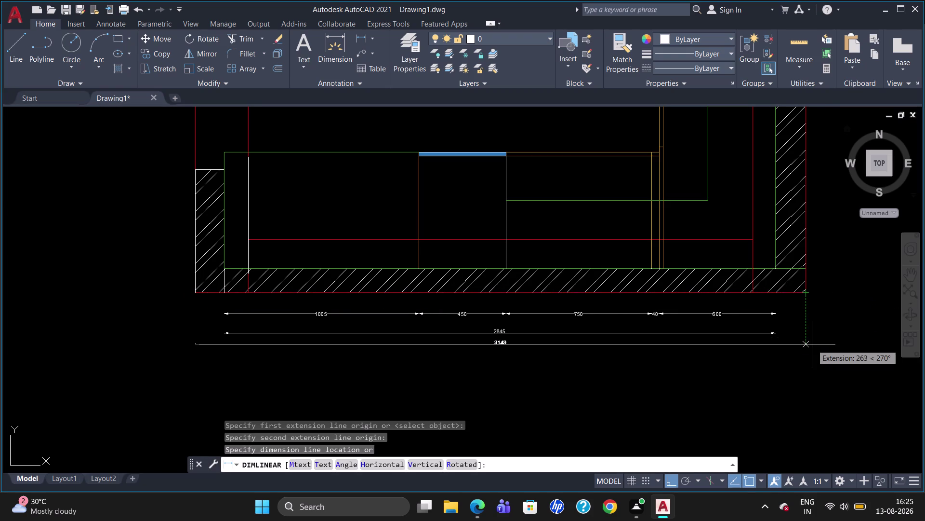
click(813, 347)
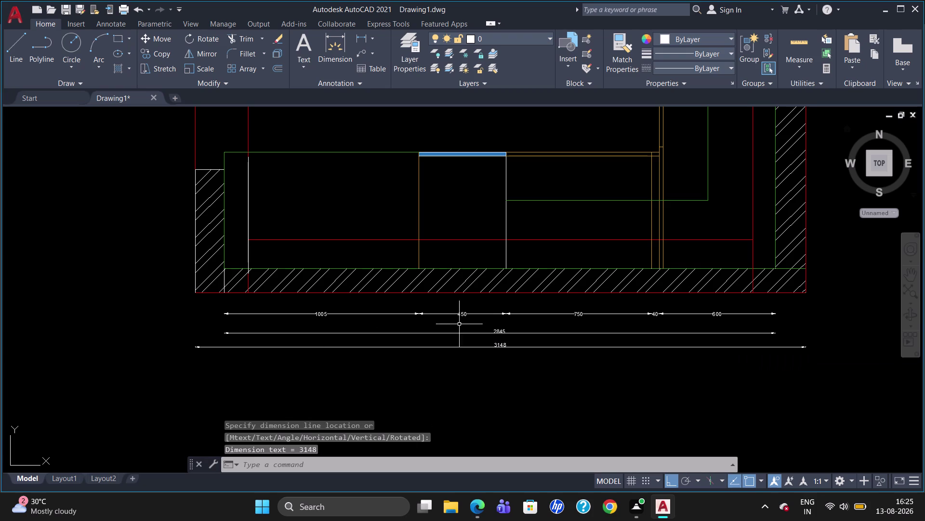
click(497, 331)
click(501, 345)
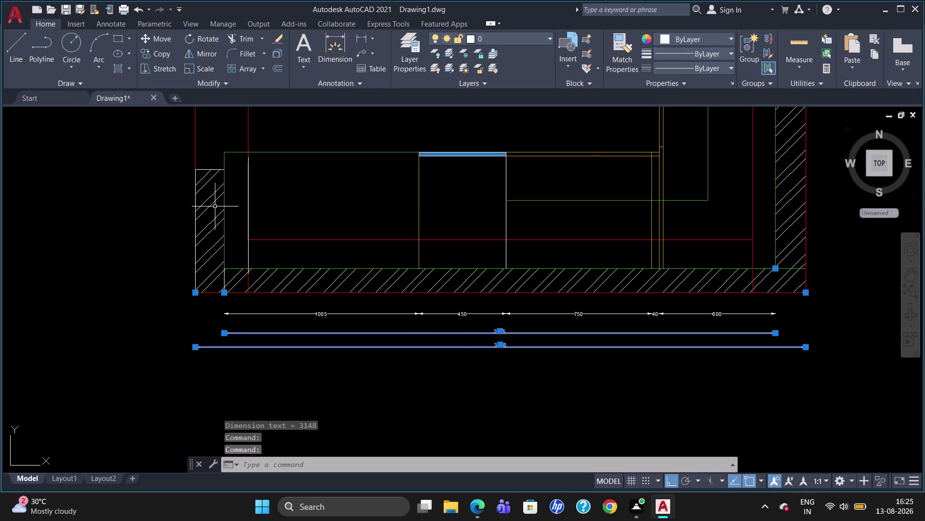
right_click(65, 89)
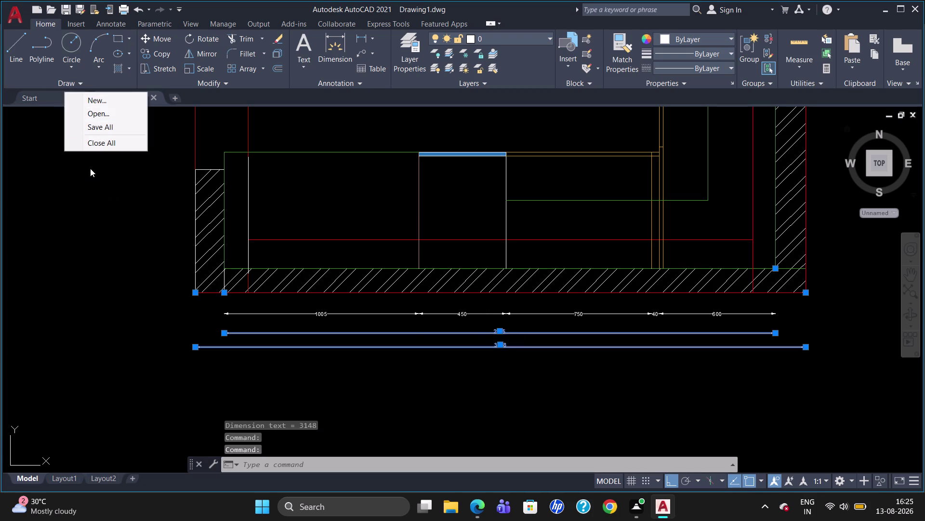
right_click(90, 176)
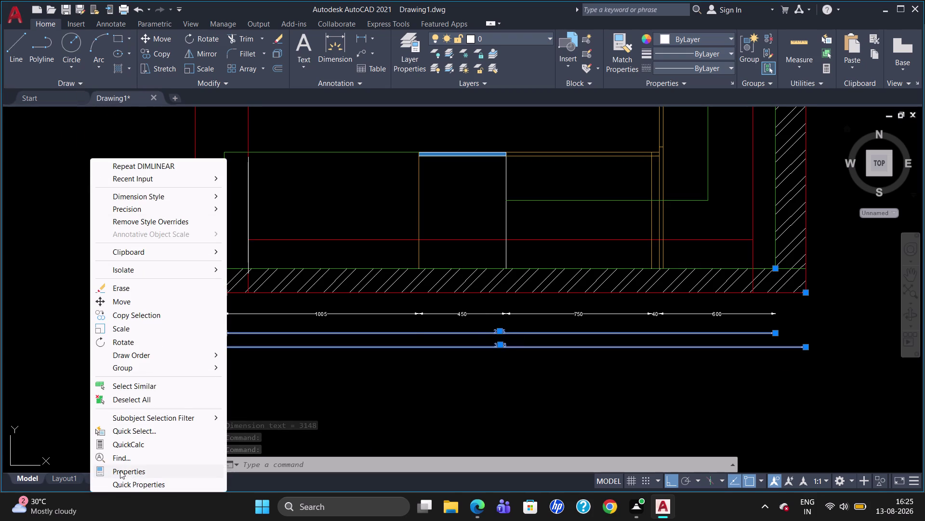
click(121, 470)
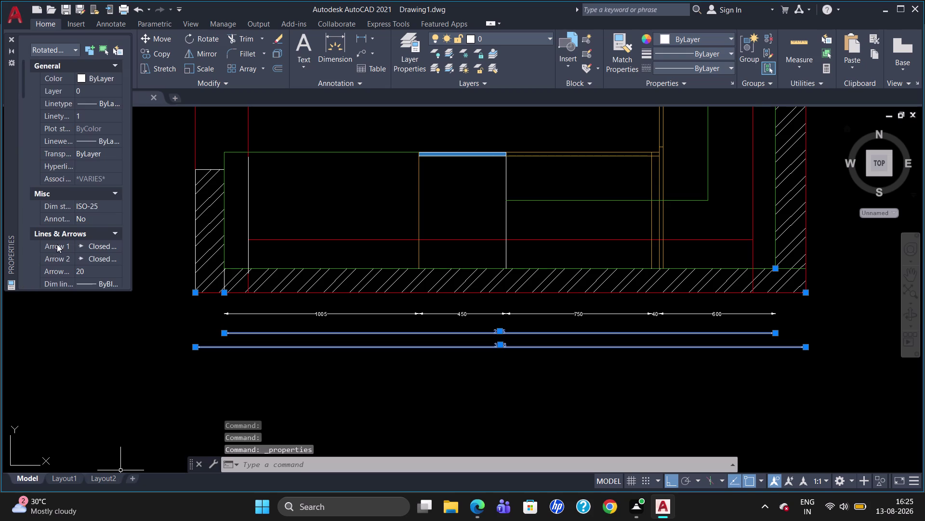
scroll(down, 3)
scroll(down, 3)
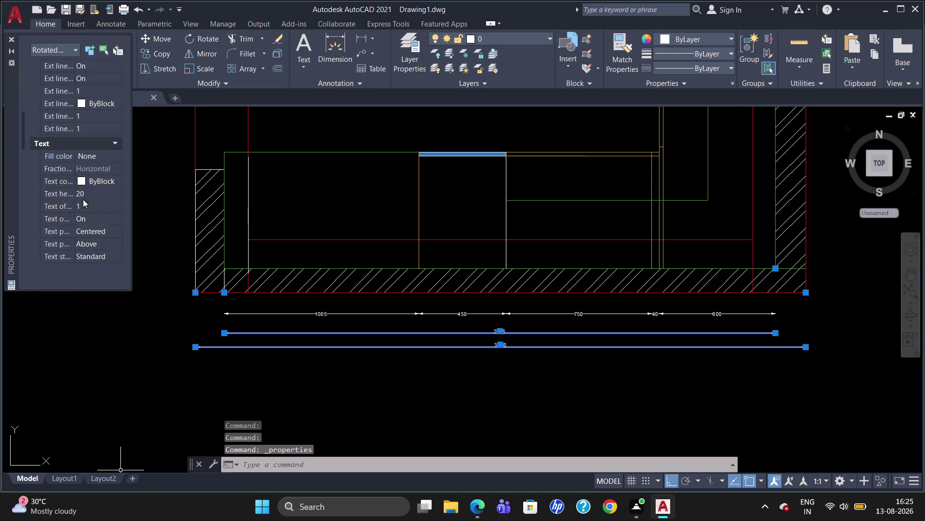
click(100, 242)
click(105, 242)
click(103, 257)
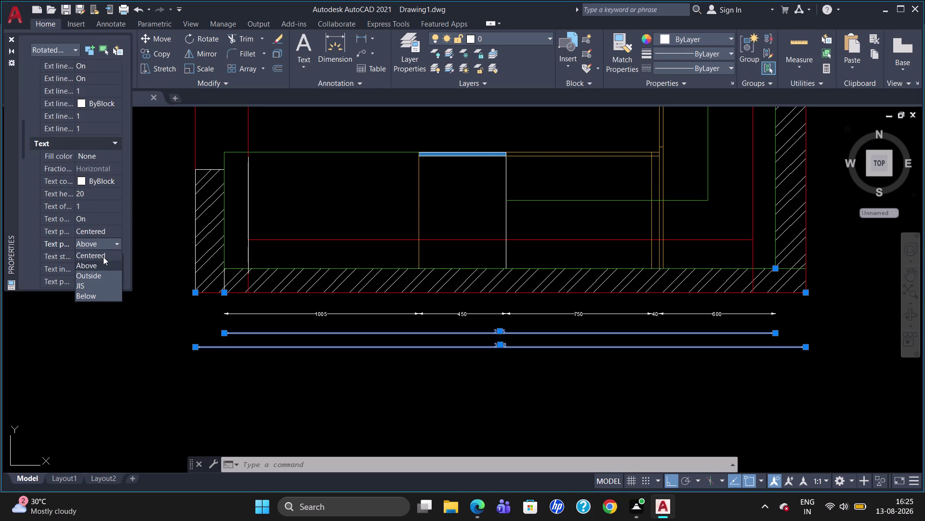
key(Escape)
key(Escape)
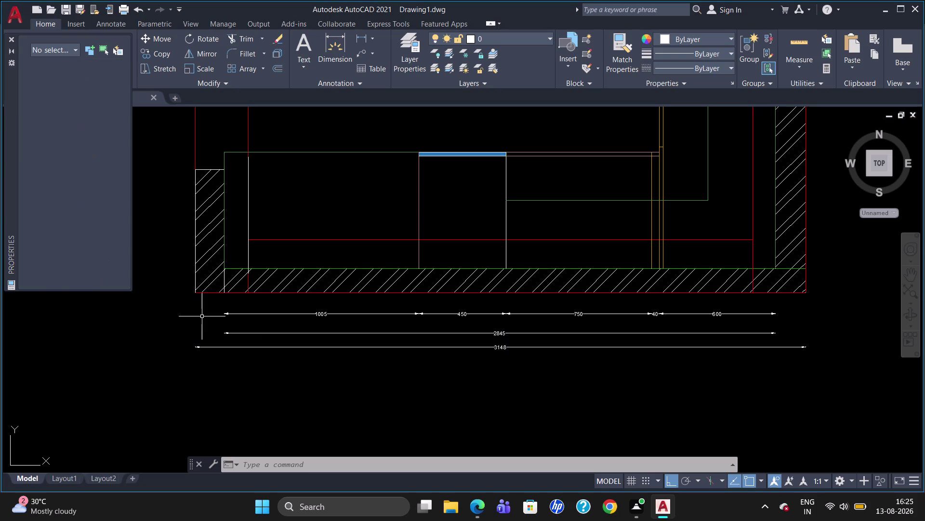
click(327, 314)
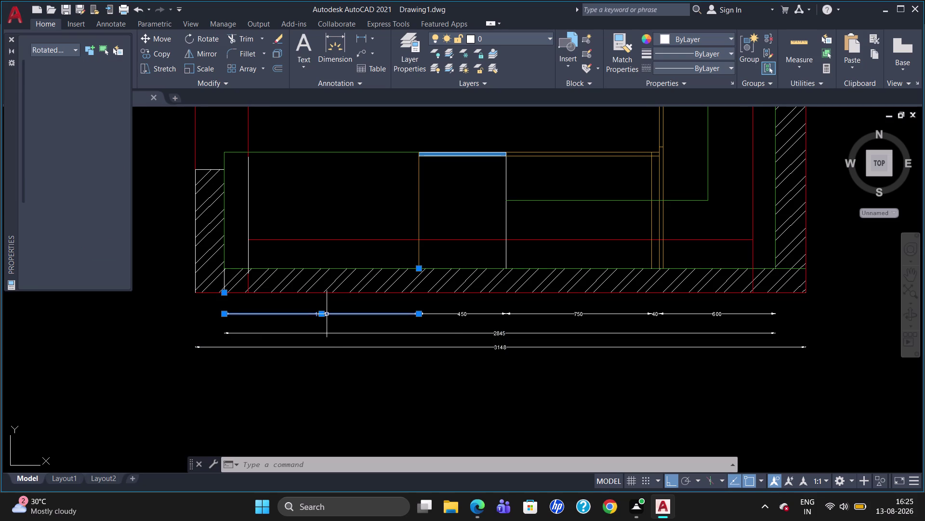
Select all chain dimensions plus the 2845 and 3148 overall dimensions.
key(Escape)
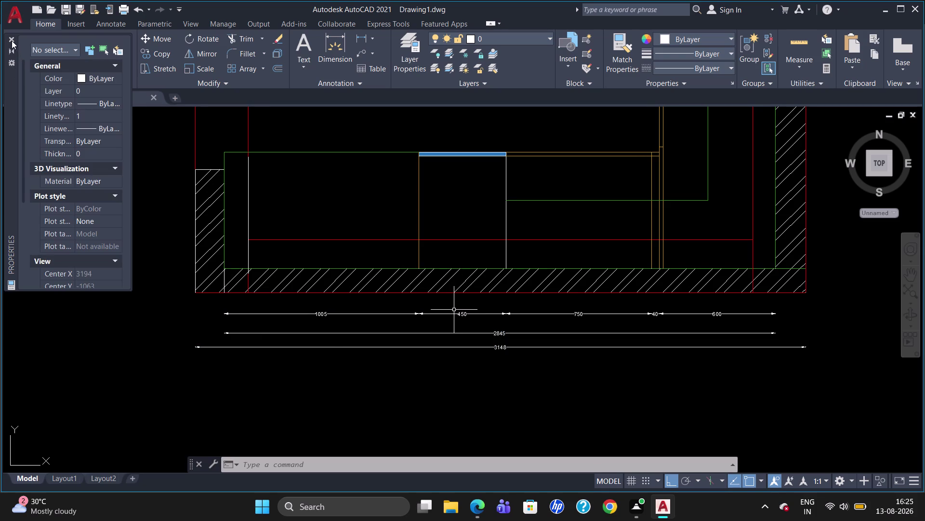
click(12, 41)
click(312, 314)
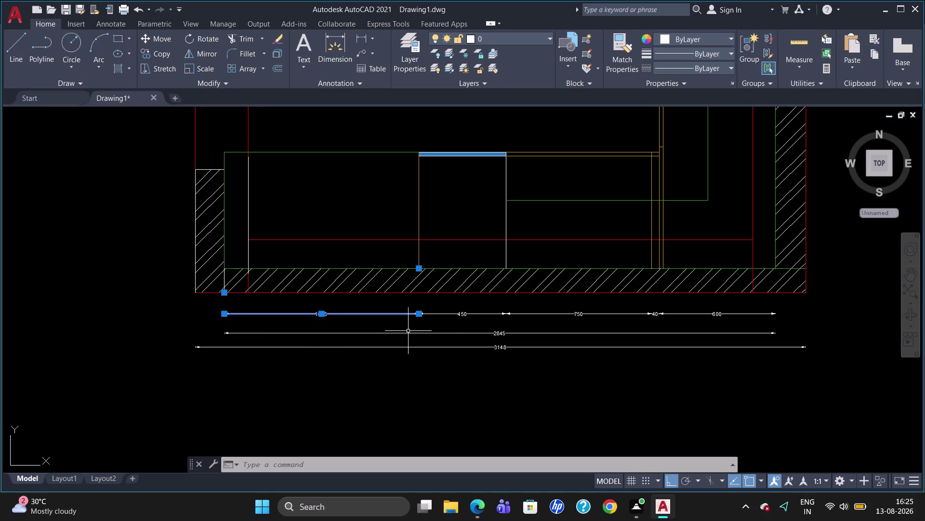
click(472, 316)
click(472, 315)
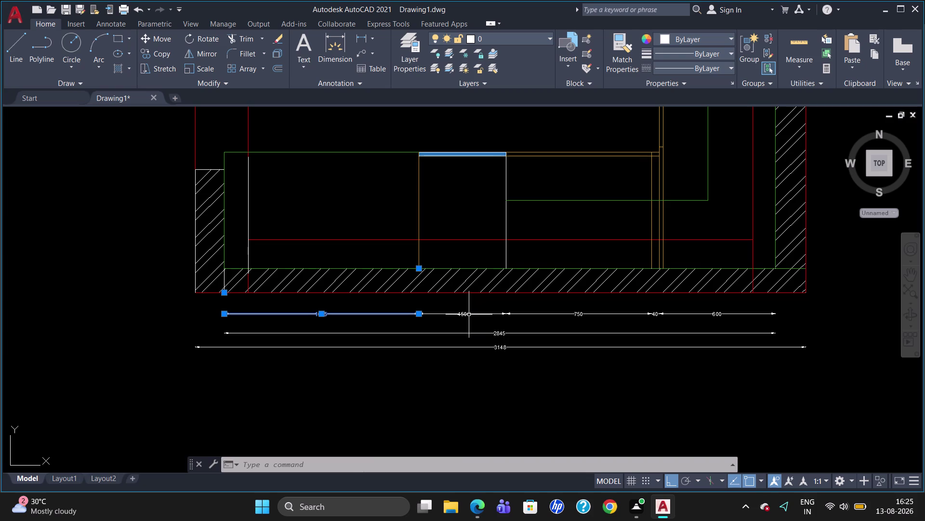
click(461, 315)
click(568, 312)
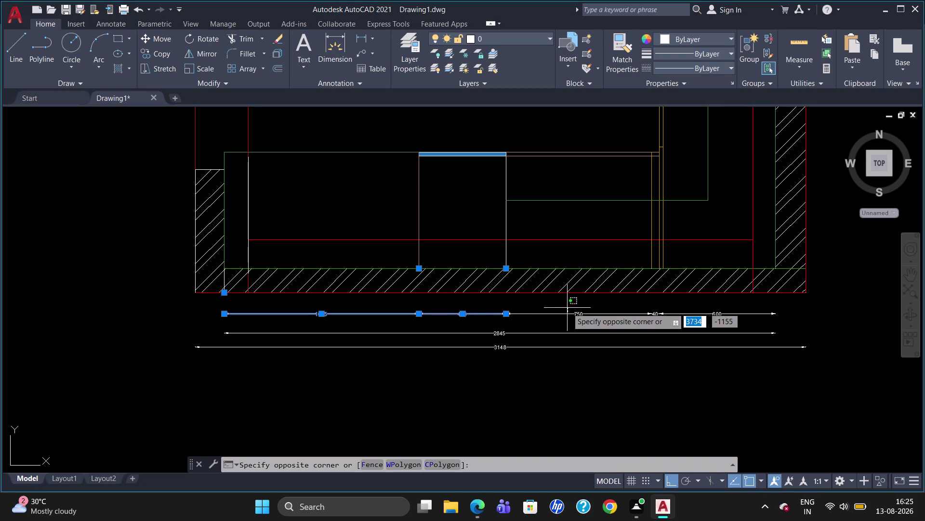
key(Escape)
click(656, 315)
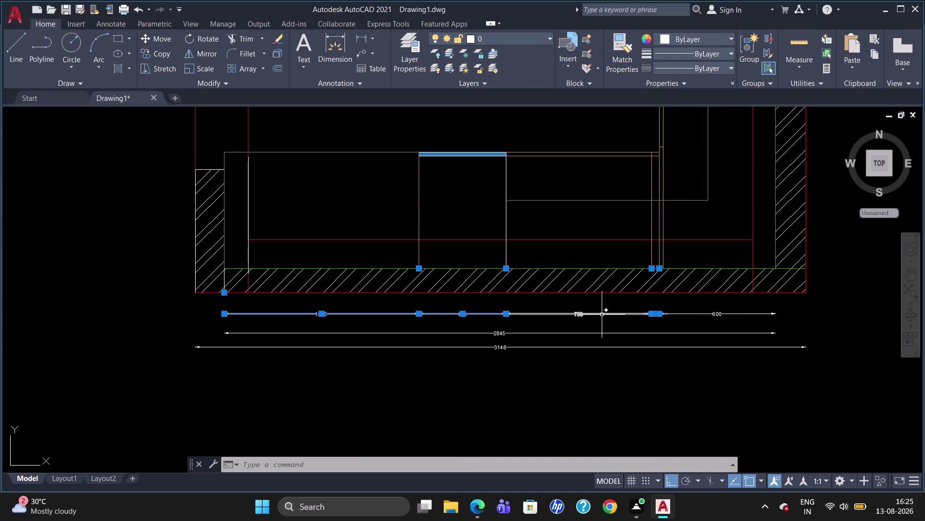
click(601, 315)
click(726, 314)
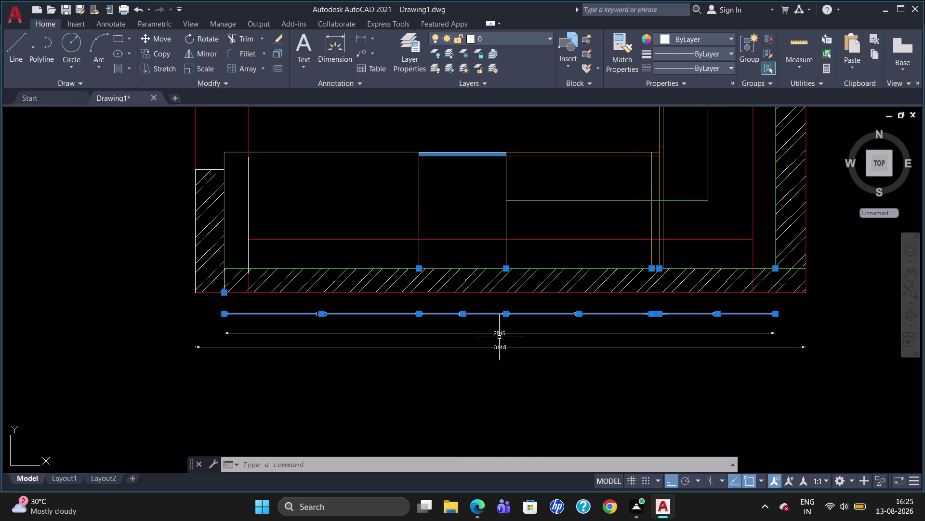
click(497, 335)
click(497, 348)
Set the selected dimensions' text colour to Red and close the Properties palette.
right_click(497, 349)
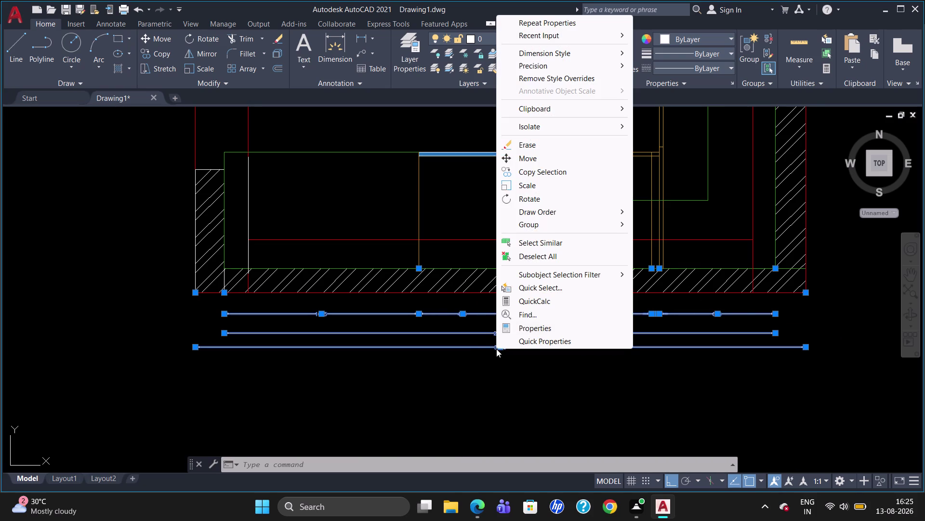
click(529, 325)
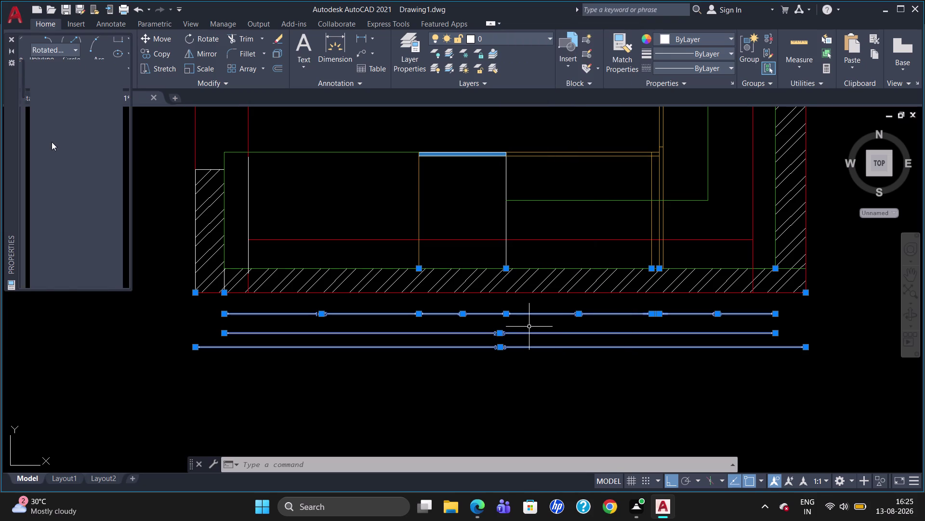
scroll(down, 3)
scroll(down, 3)
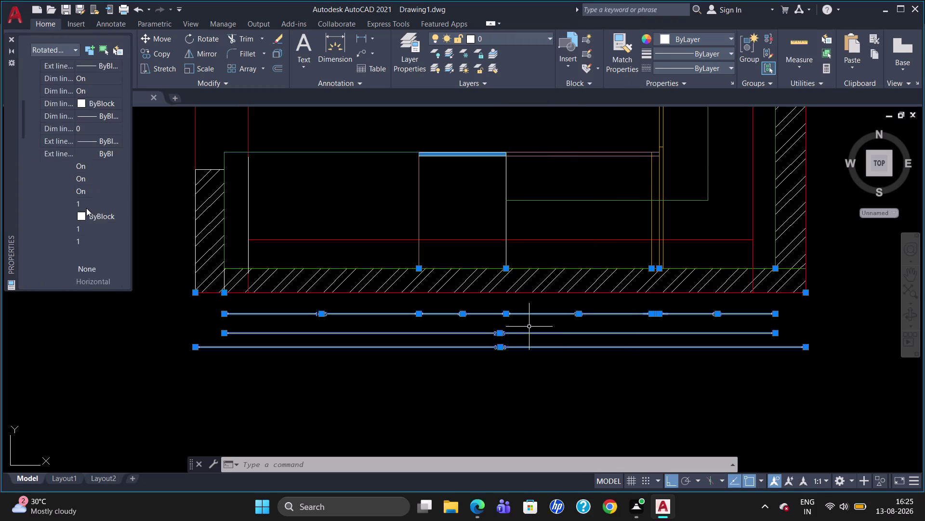
scroll(down, 3)
click(100, 230)
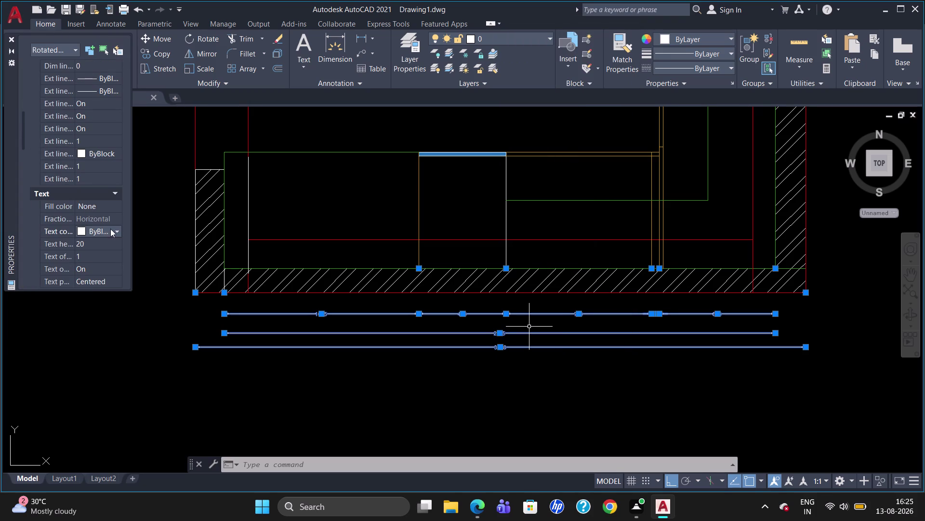
click(112, 229)
click(105, 261)
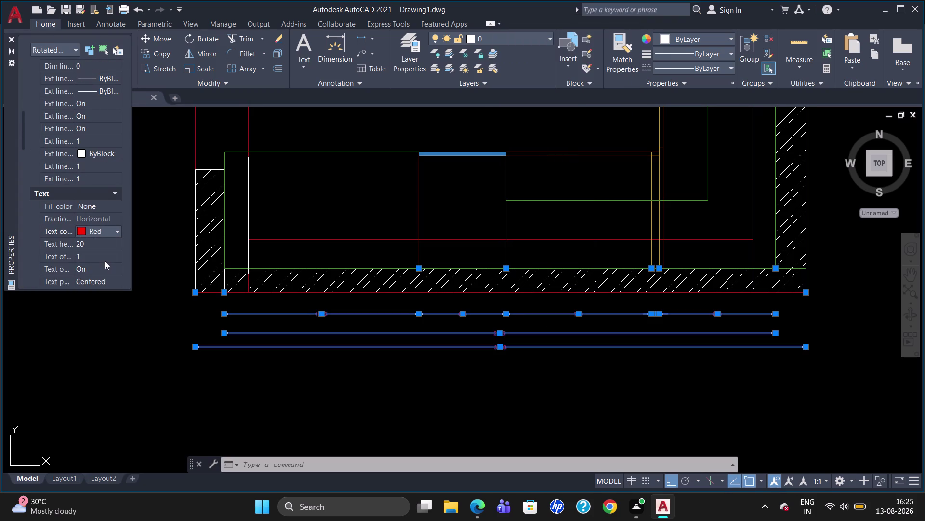
key(Escape)
key(Escape)
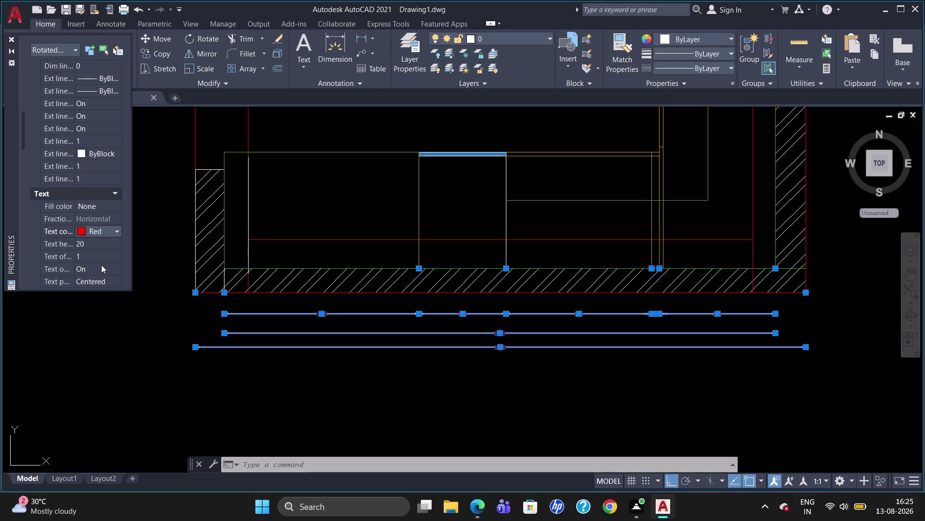
key(Escape)
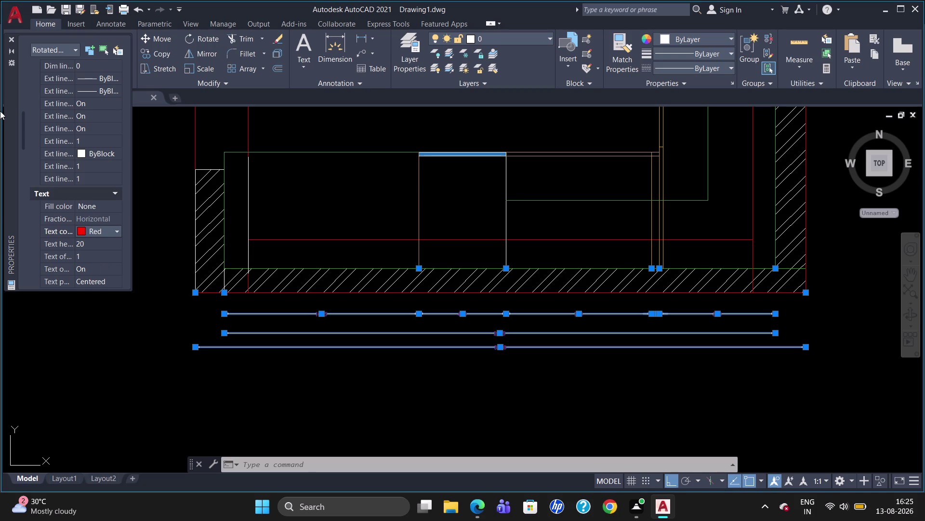
click(9, 35)
key(Escape)
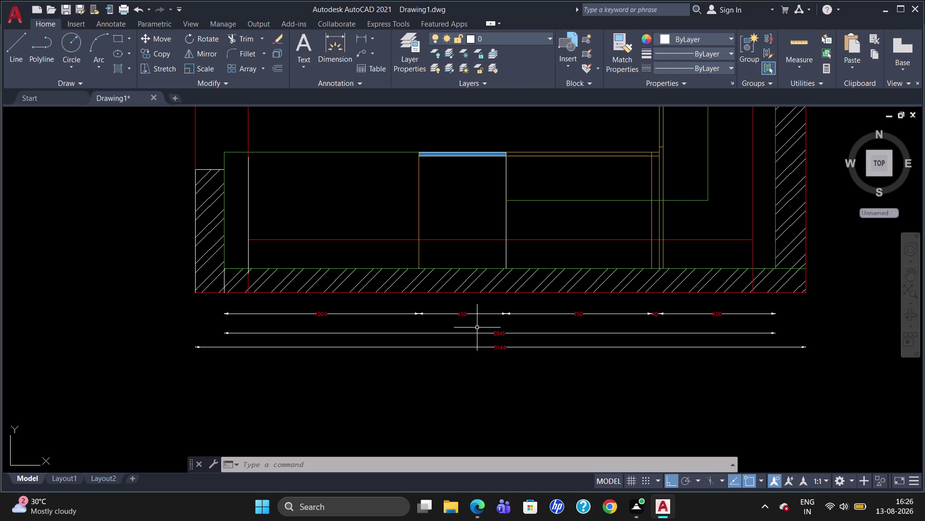
Add a vertical linear dimension along the upper part of the left wall.
scroll(up, 3)
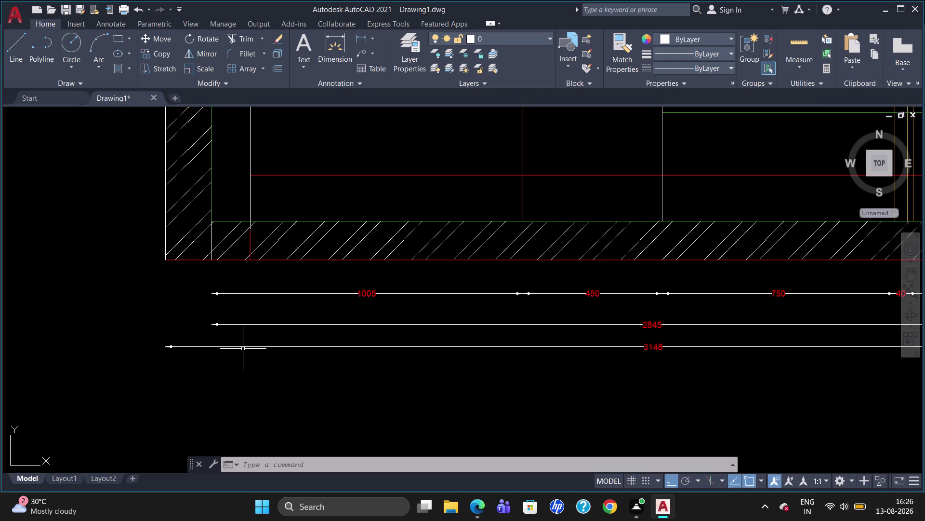
scroll(down, 3)
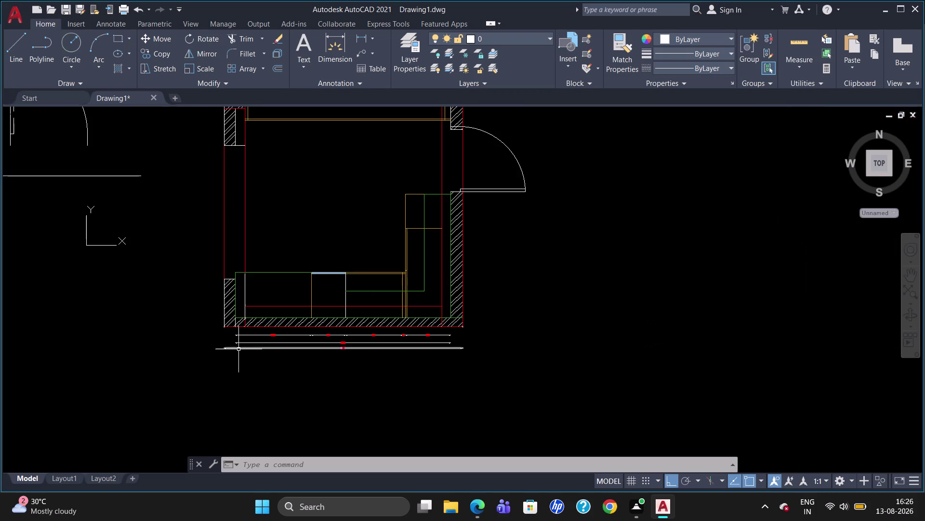
scroll(up, 3)
scroll(down, 3)
scroll(up, 3)
scroll(down, 3)
scroll(up, 3)
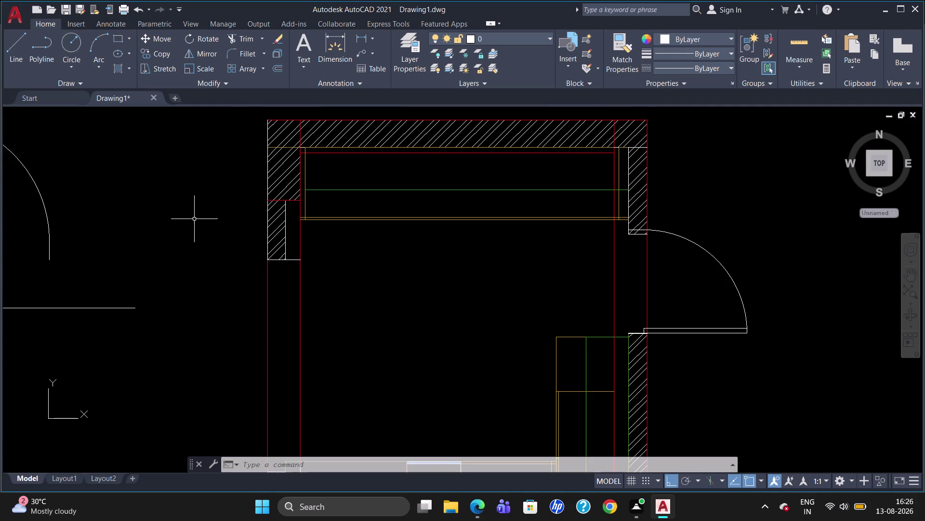
scroll(up, 3)
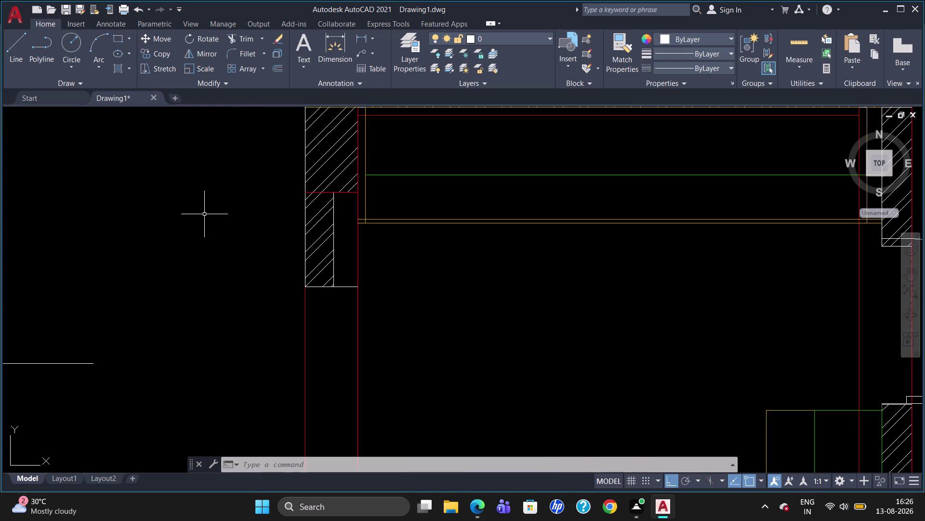
scroll(down, 3)
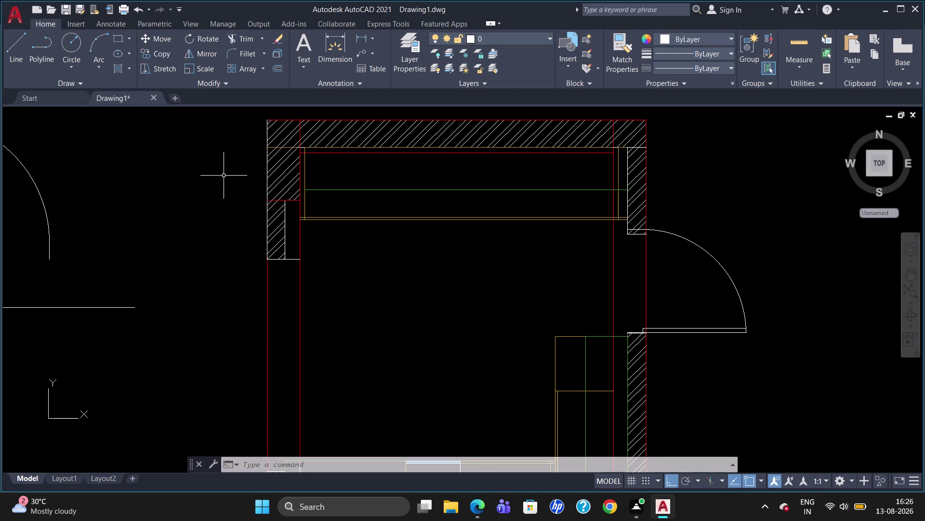
text(dli)
key(Return)
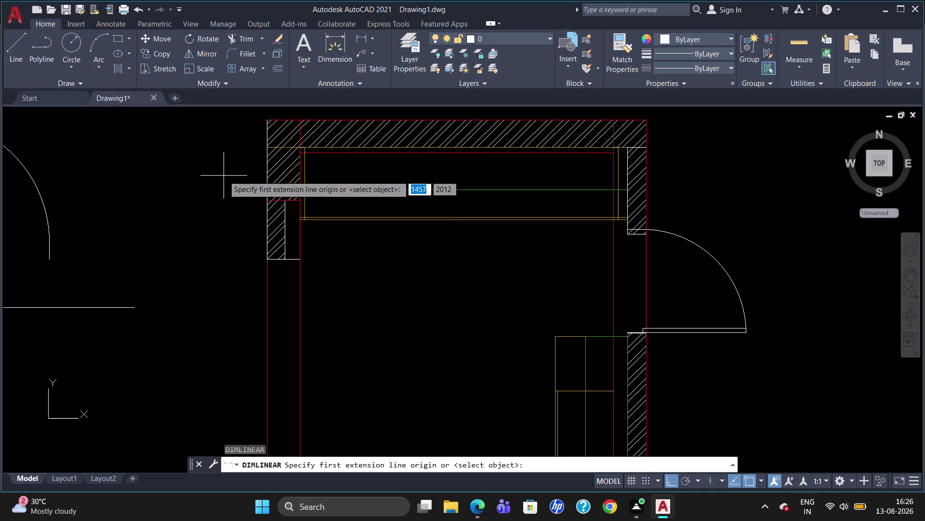
click(268, 117)
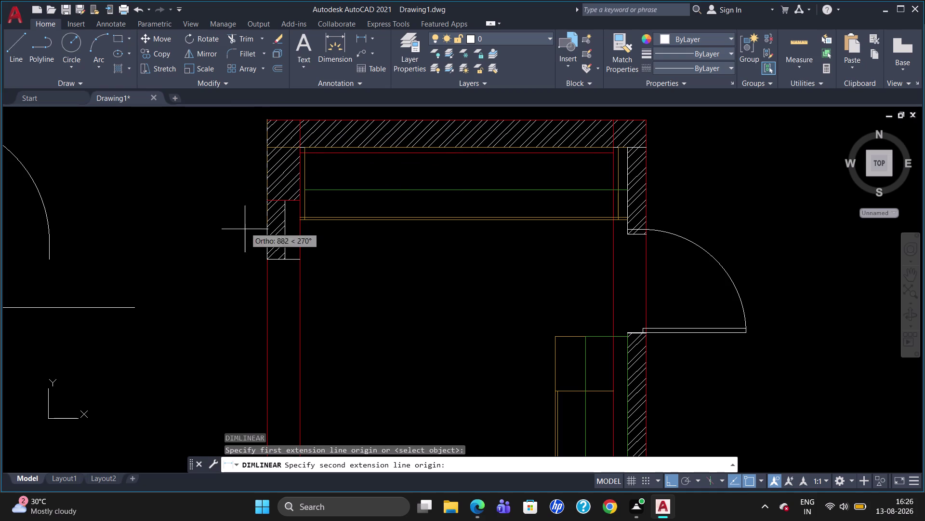
click(266, 255)
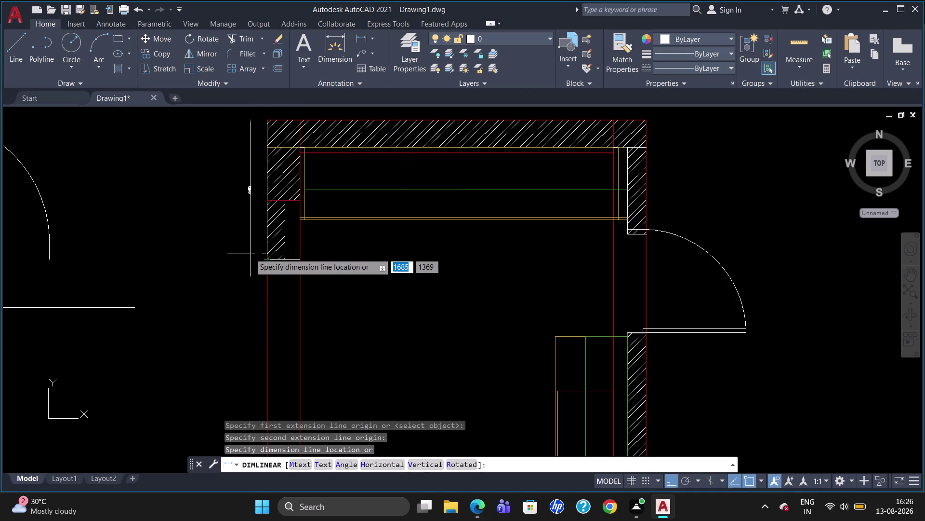
click(245, 254)
Dimension the left wall's thickness with a small horizontal dimension.
scroll(up, 3)
scroll(down, 3)
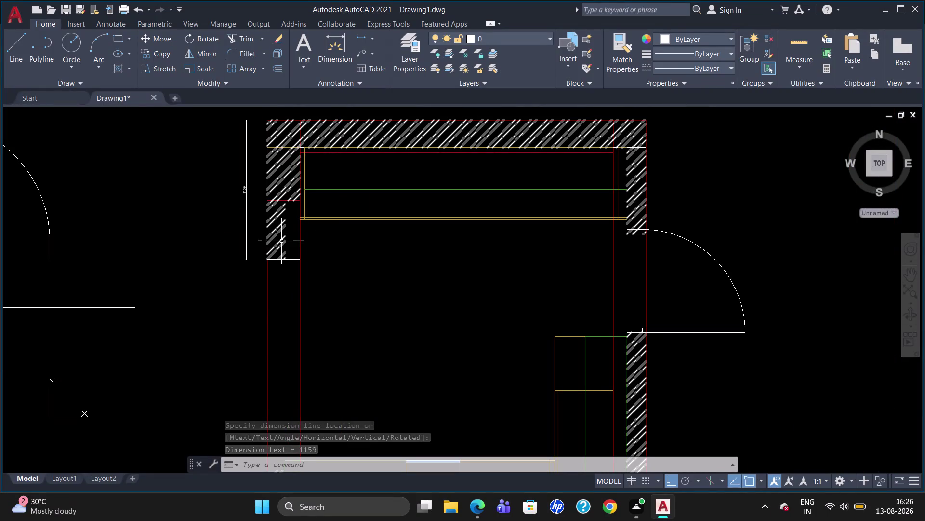
key(space)
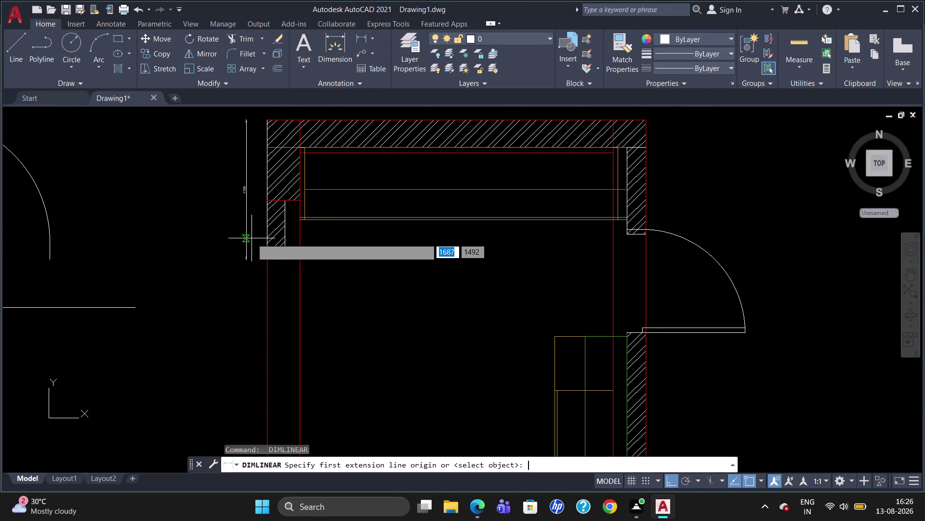
click(268, 234)
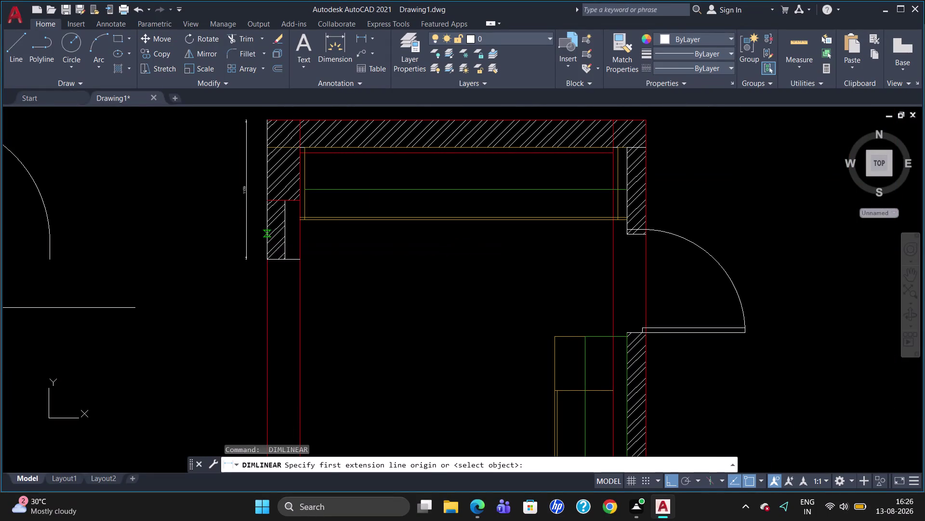
click(283, 233)
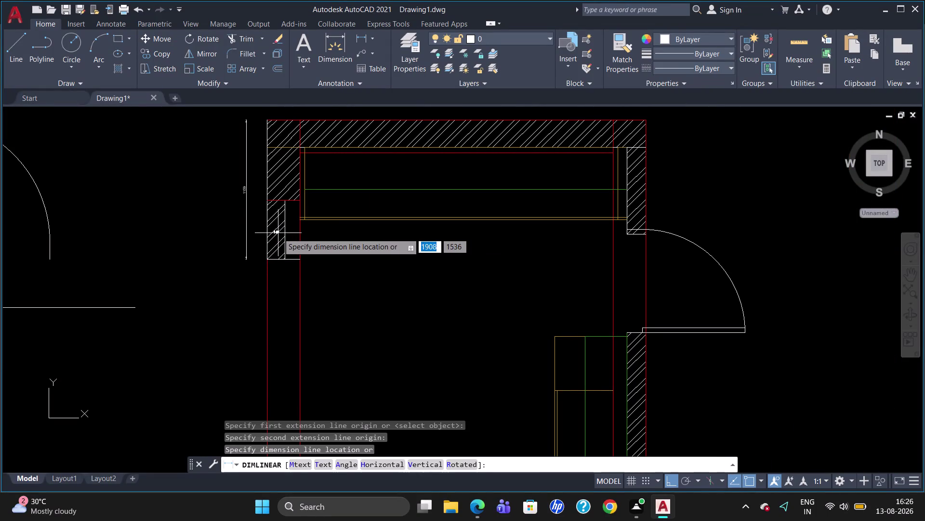
click(278, 233)
Add the 273 horizontal dimension across the left wall's upper end.
scroll(up, 3)
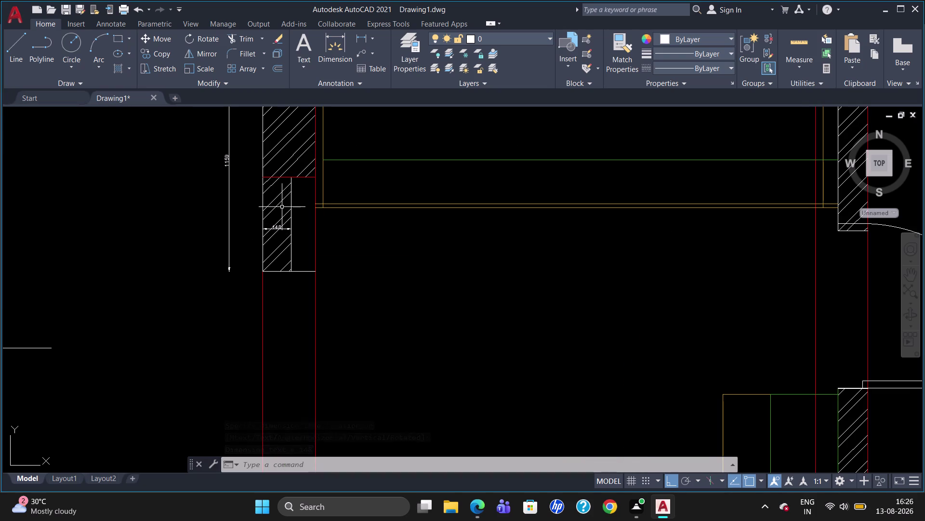
scroll(down, 3)
scroll(up, 3)
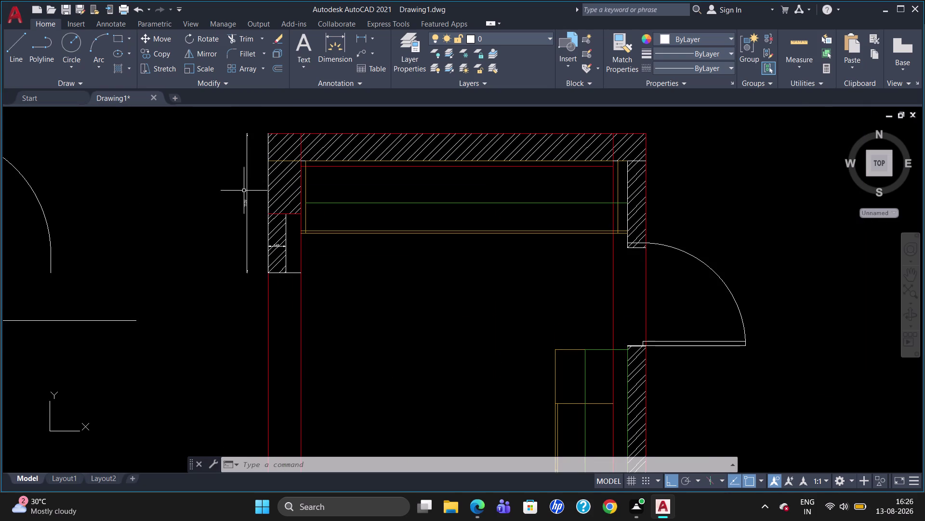
key(space)
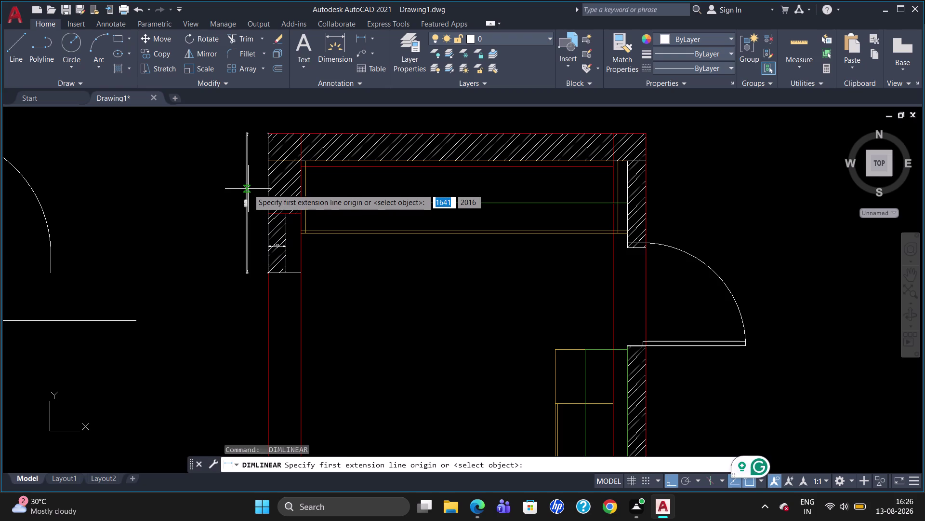
click(269, 186)
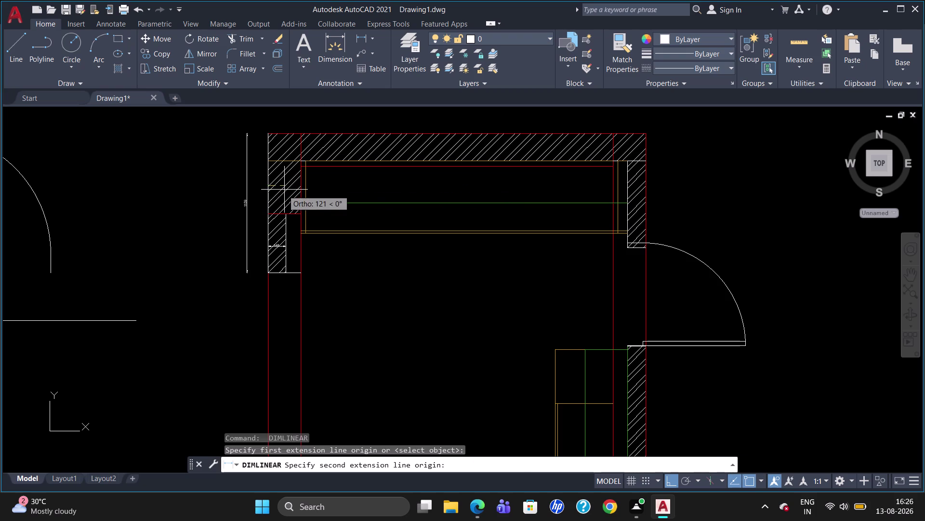
click(298, 185)
click(291, 185)
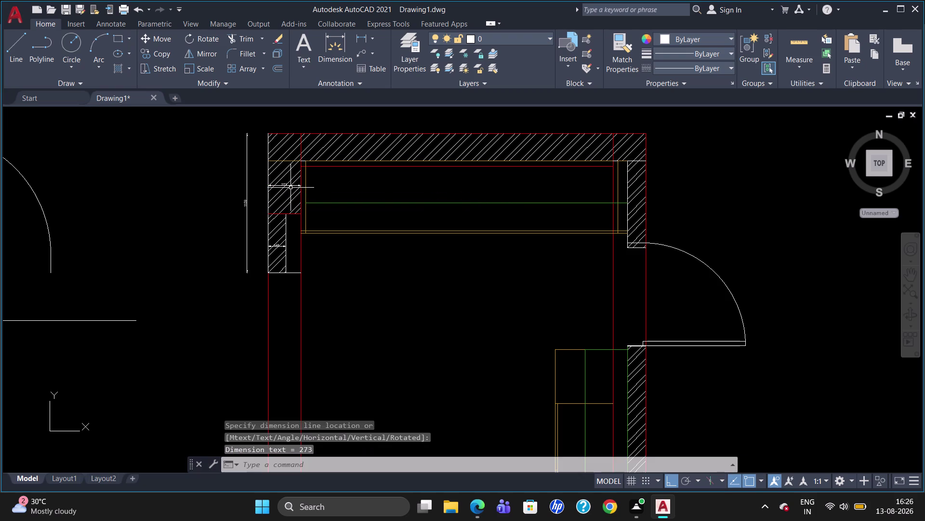
scroll(up, 3)
scroll(down, 3)
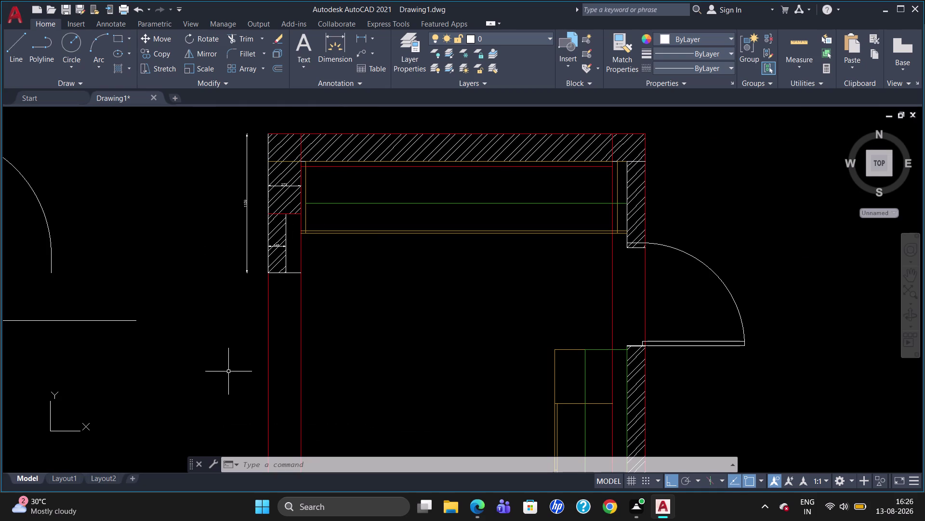
Zoom to the bottom-left corner and dimension the 148 wall thickness with DLI.
scroll(down, 3)
scroll(up, 3)
scroll(down, 3)
scroll(up, 3)
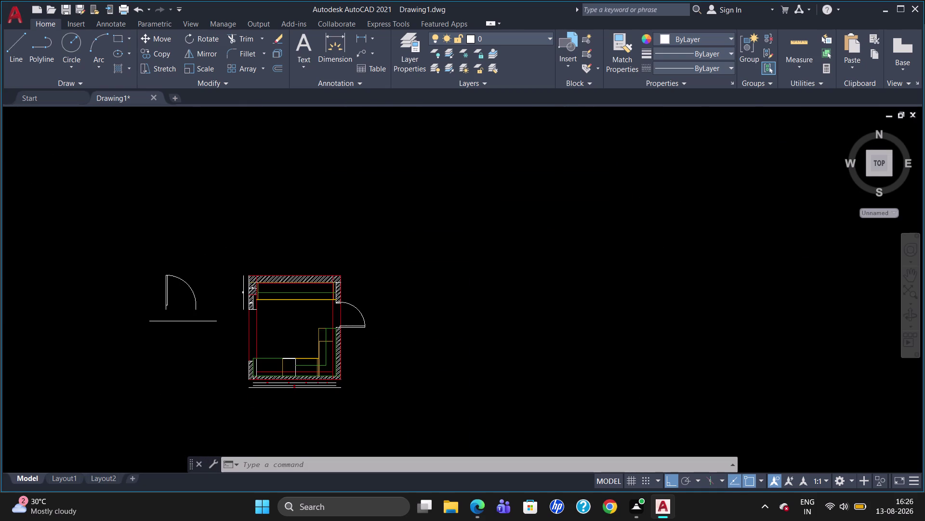
scroll(up, 3)
scroll(down, 3)
scroll(up, 3)
scroll(up, 3)
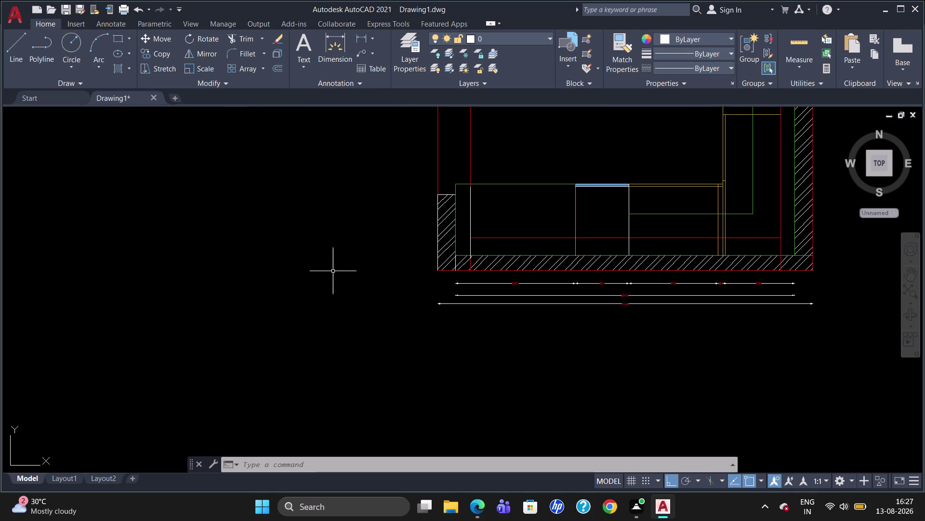
scroll(up, 3)
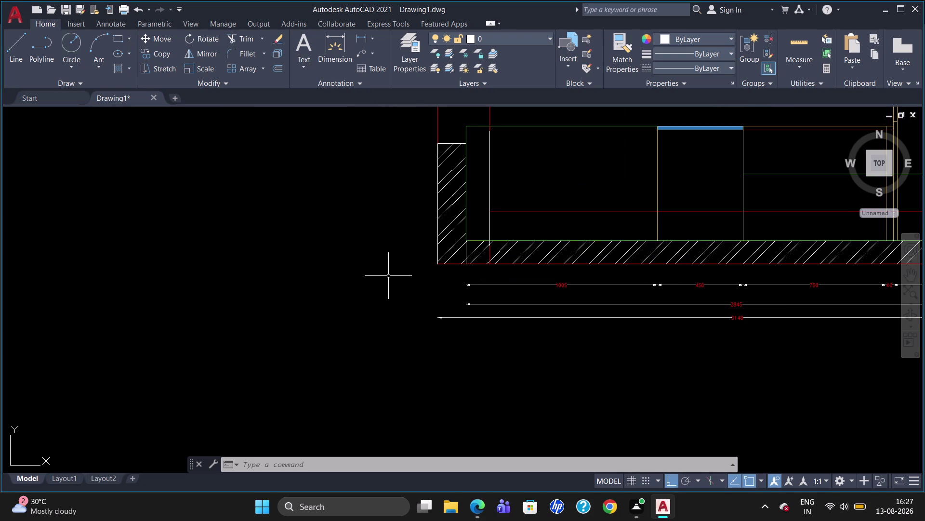
text(dli)
key(Return)
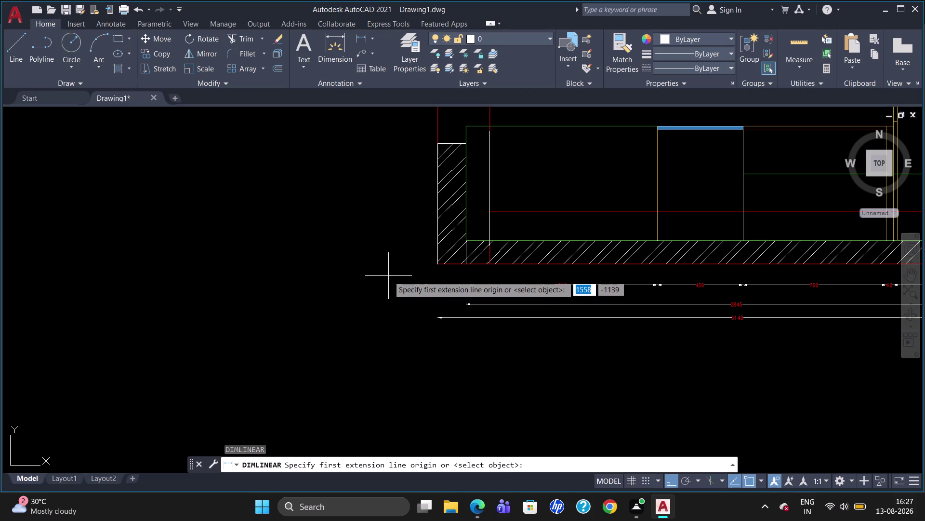
click(466, 238)
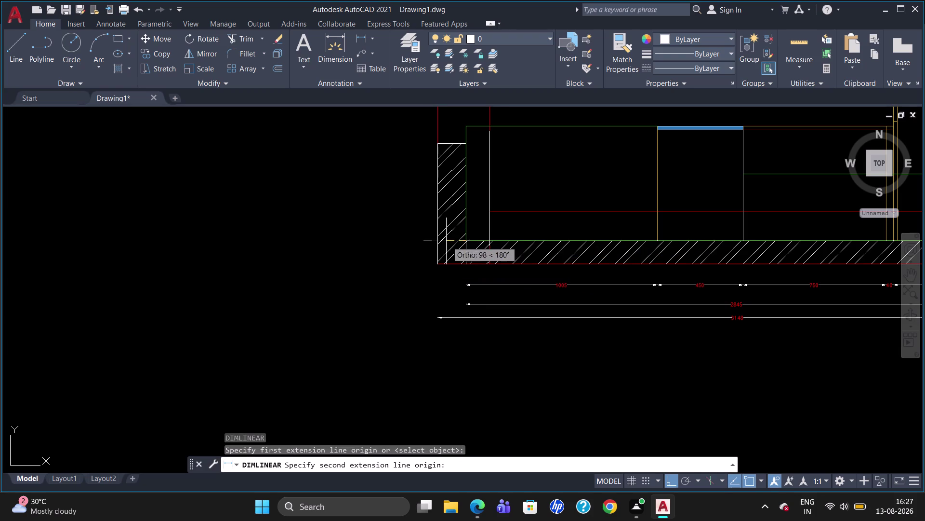
click(438, 241)
click(438, 241)
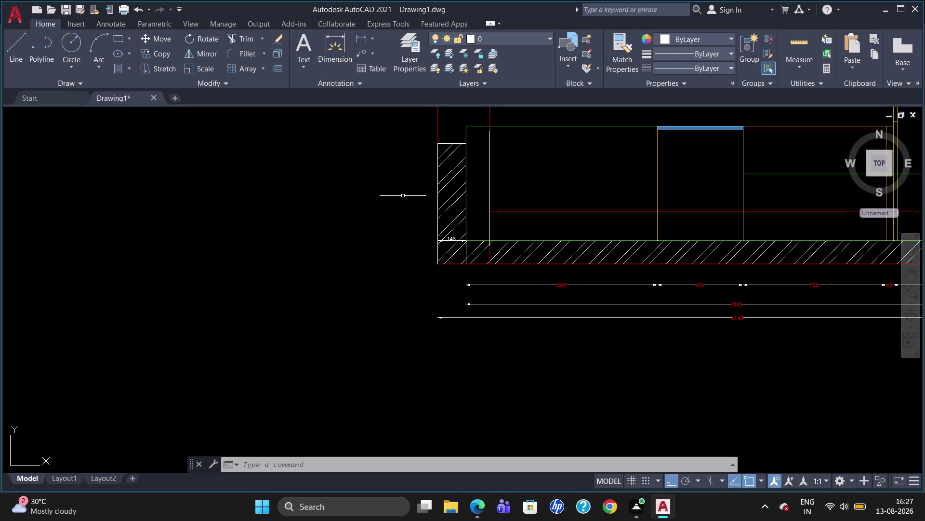
Add a trial 598 vertical dimension beside the left wall, then delete it.
text(dli)
key(Return)
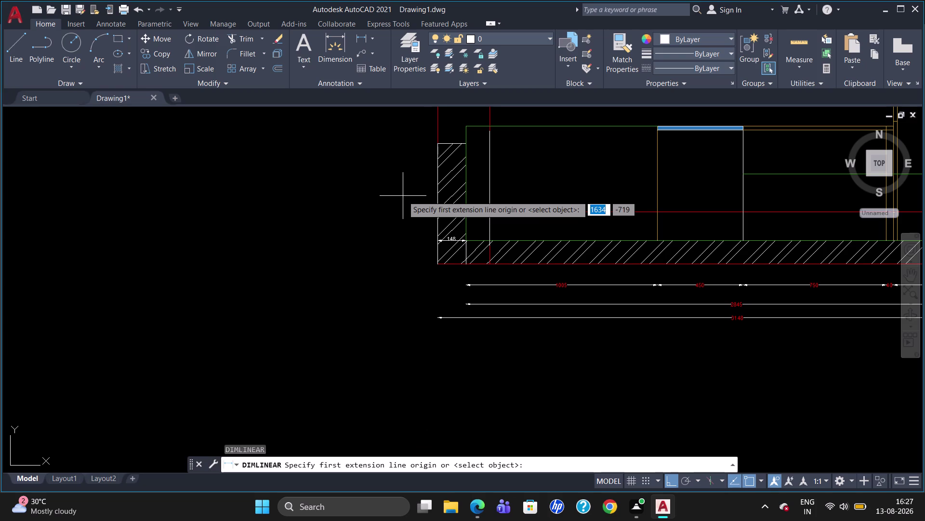
click(465, 124)
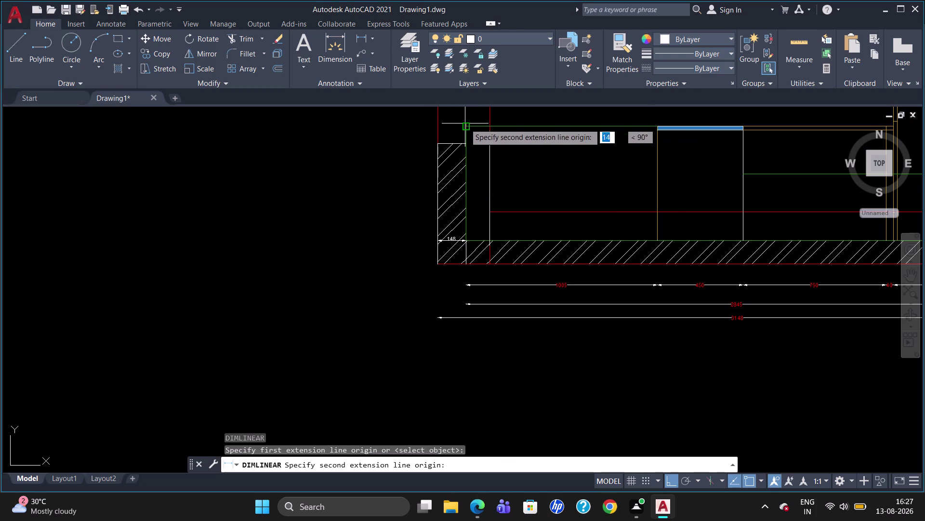
click(464, 239)
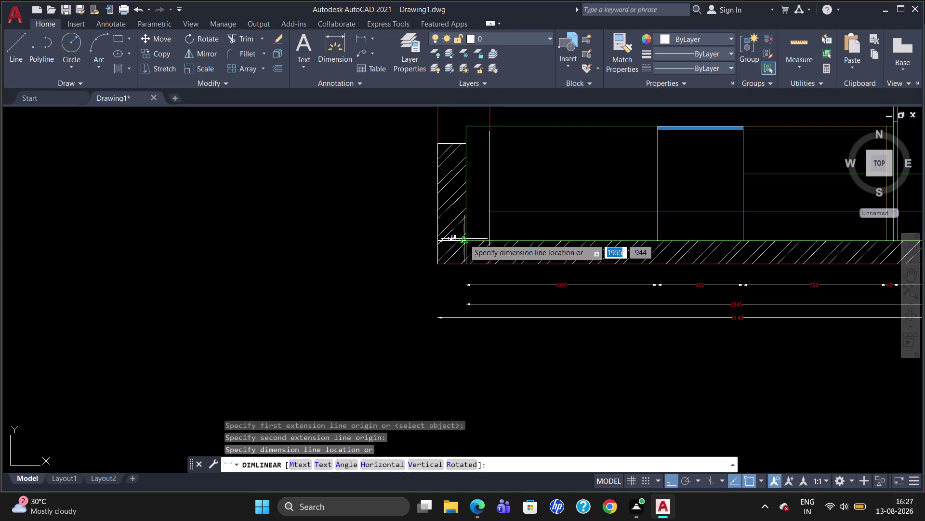
click(418, 237)
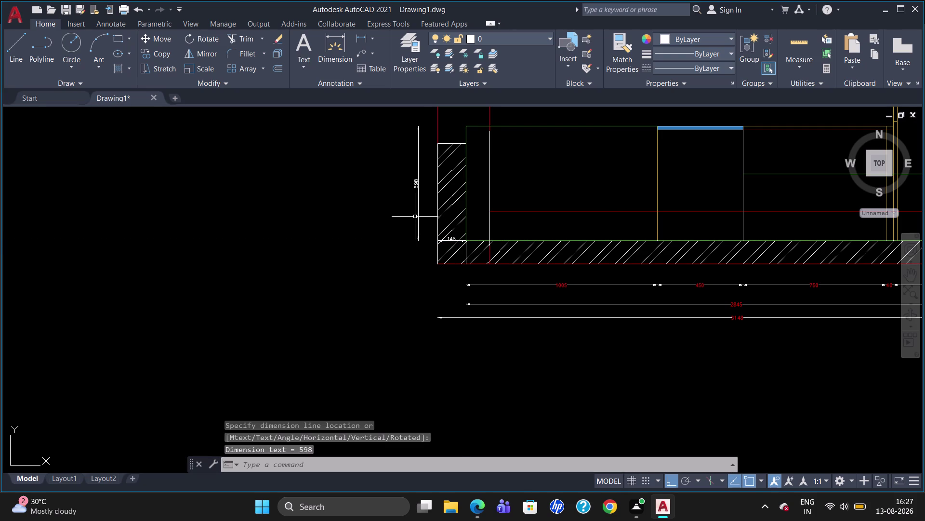
click(416, 214)
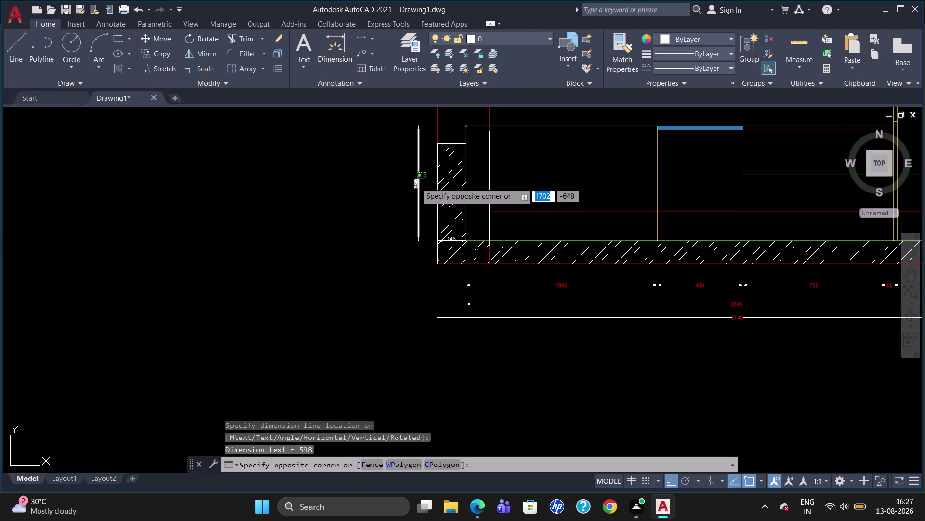
click(416, 182)
key(Delete)
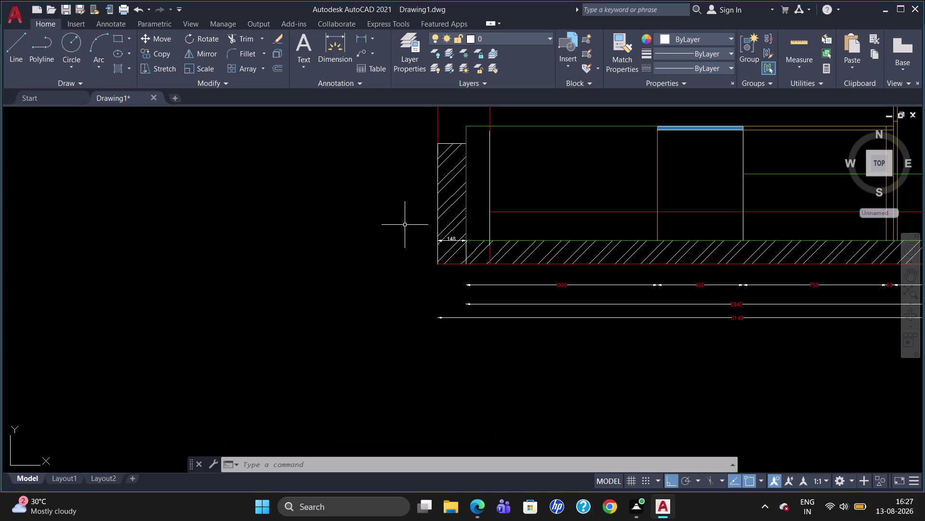
text(dli)
key(Return)
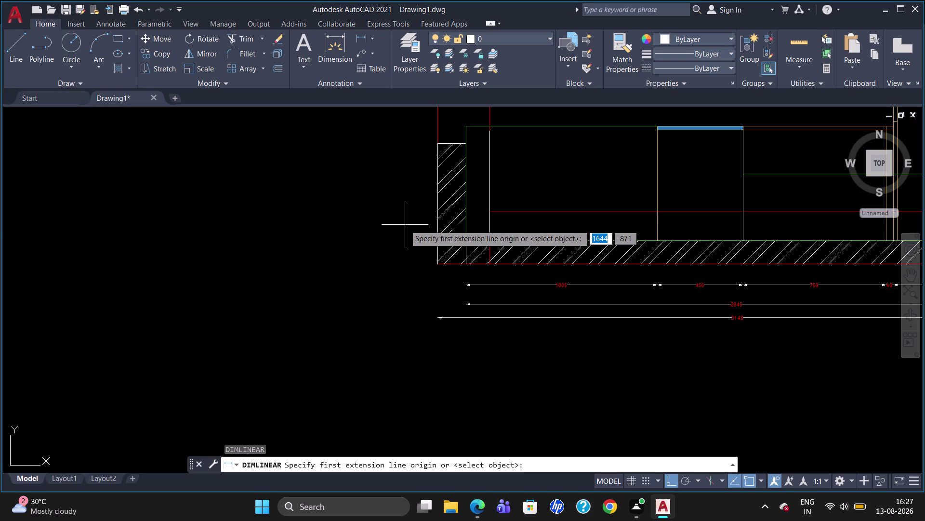
Place the 600 vertical dimension, then a 634 dimension further left.
scroll(up, 3)
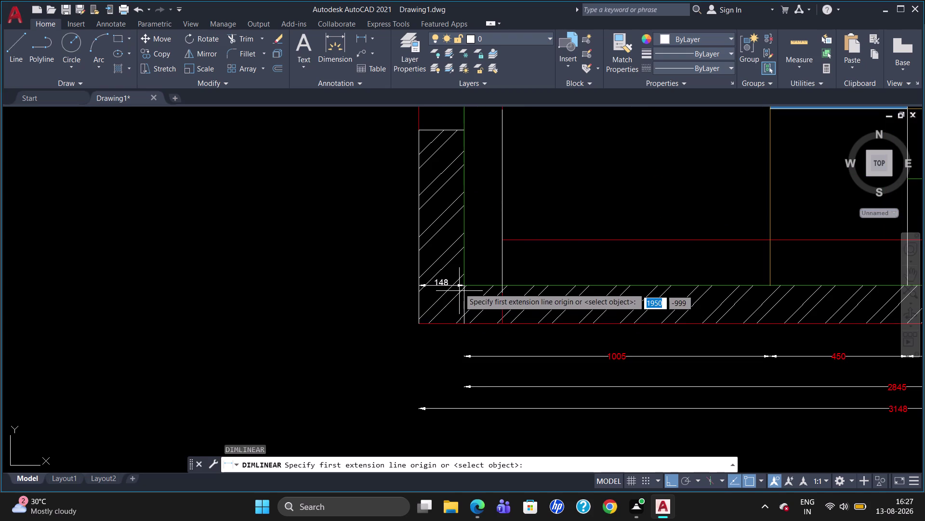
click(463, 284)
scroll(down, 3)
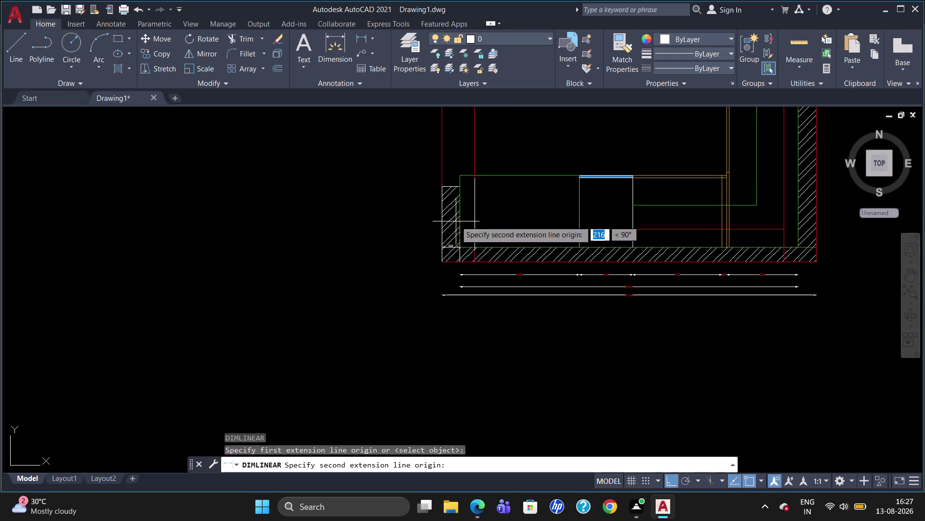
click(461, 176)
click(420, 182)
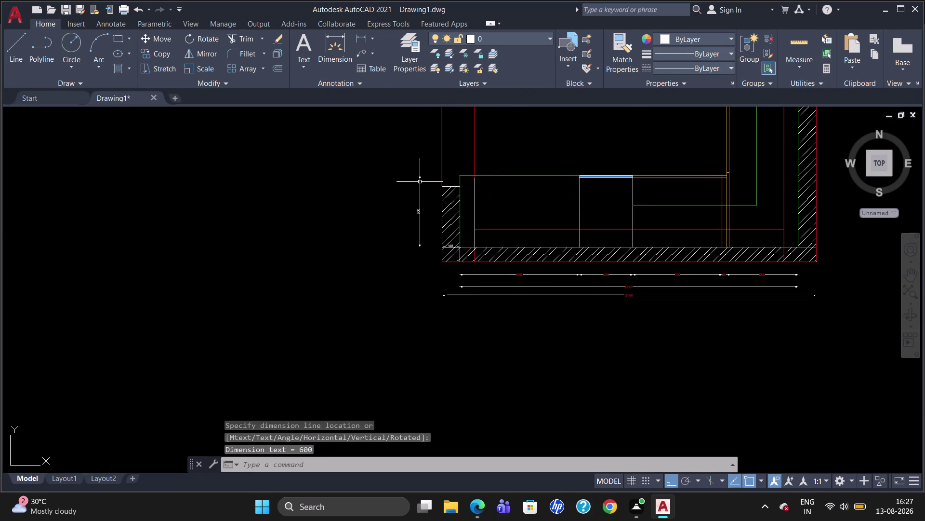
scroll(up, 3)
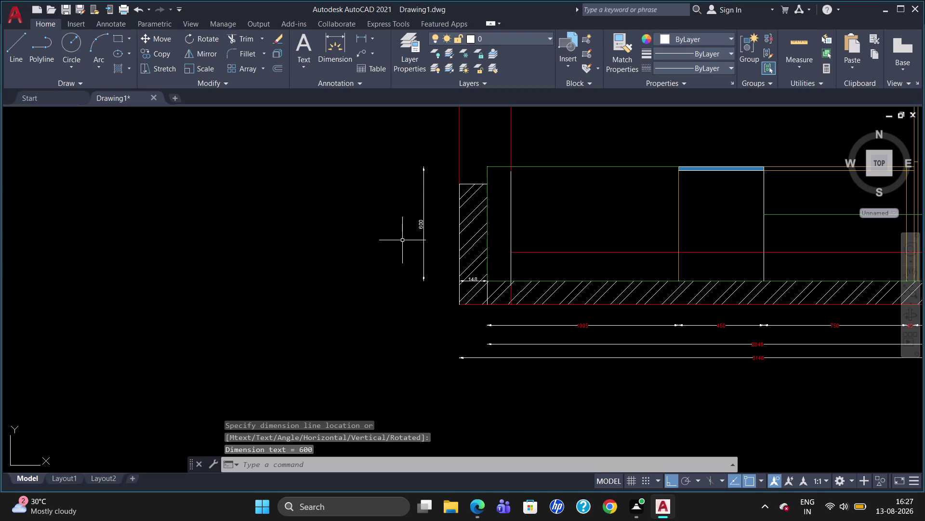
text(dli)
key(Return)
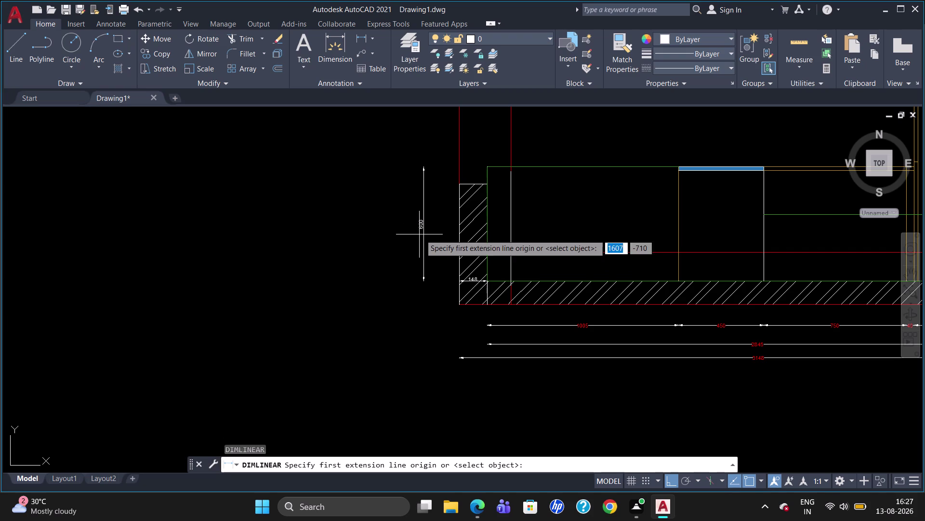
click(458, 183)
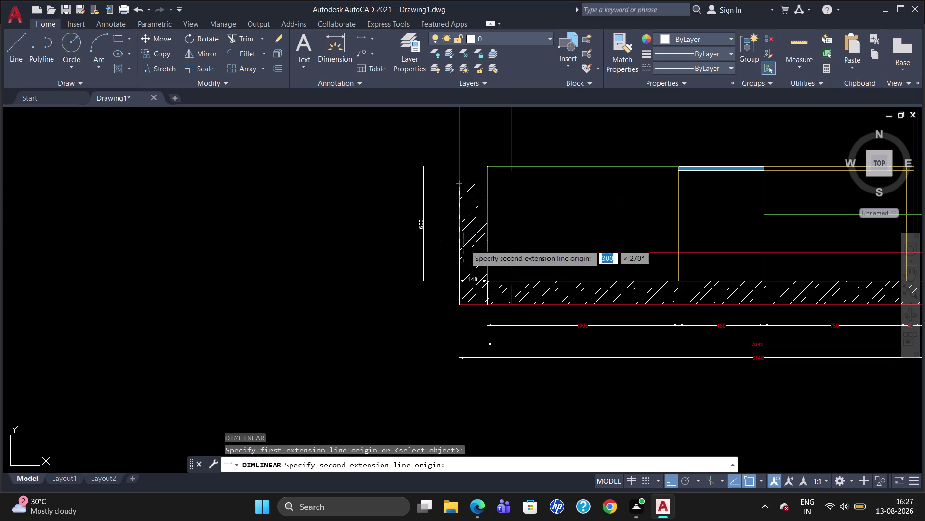
click(460, 304)
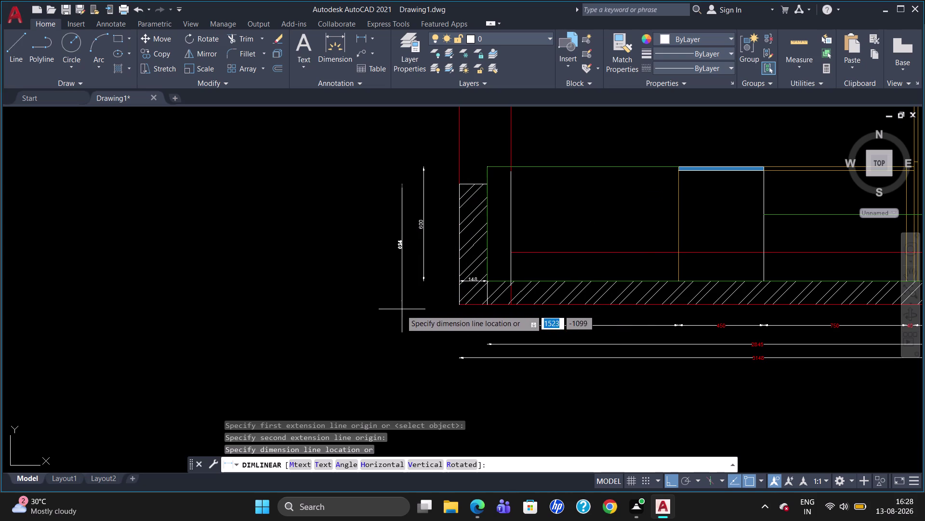
click(399, 310)
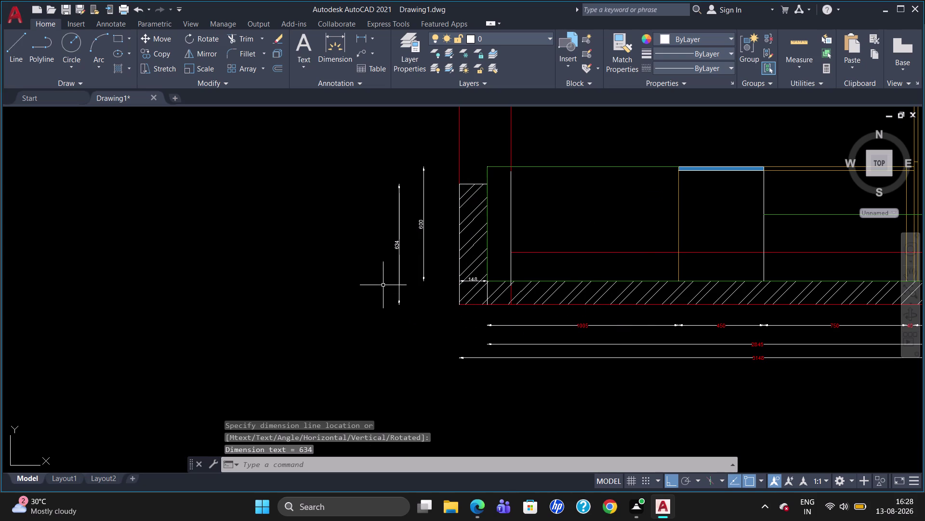
scroll(down, 3)
scroll(down, 3)
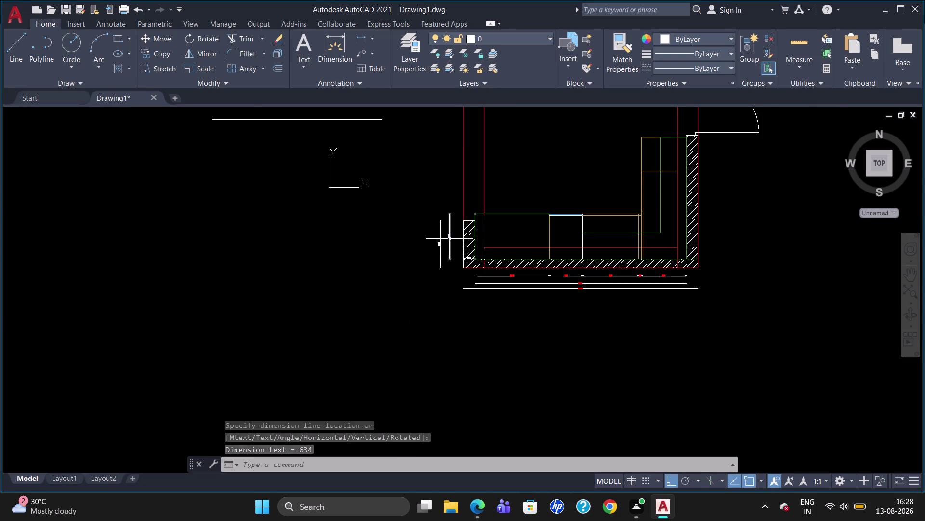
Select the left-side wall dimensions and bring up their Properties palette.
click(451, 237)
click(440, 242)
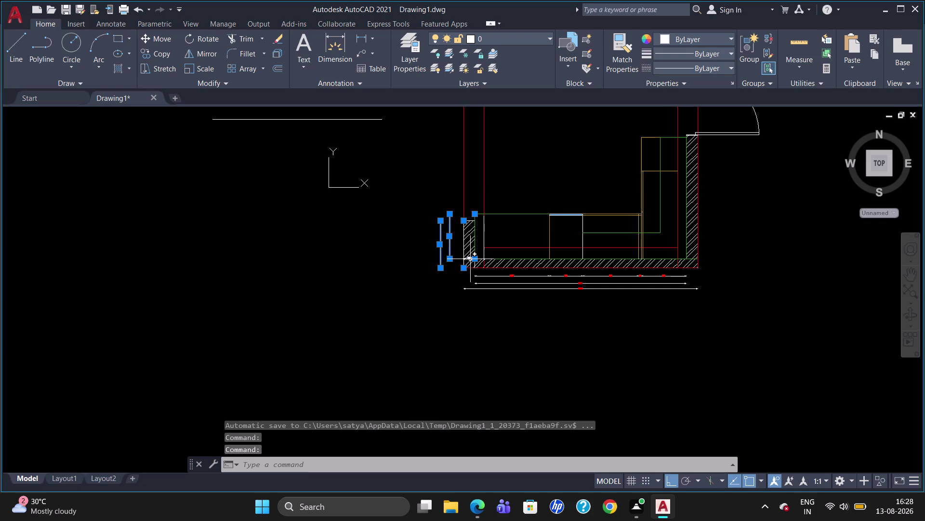
click(470, 259)
scroll(up, 3)
scroll(down, 3)
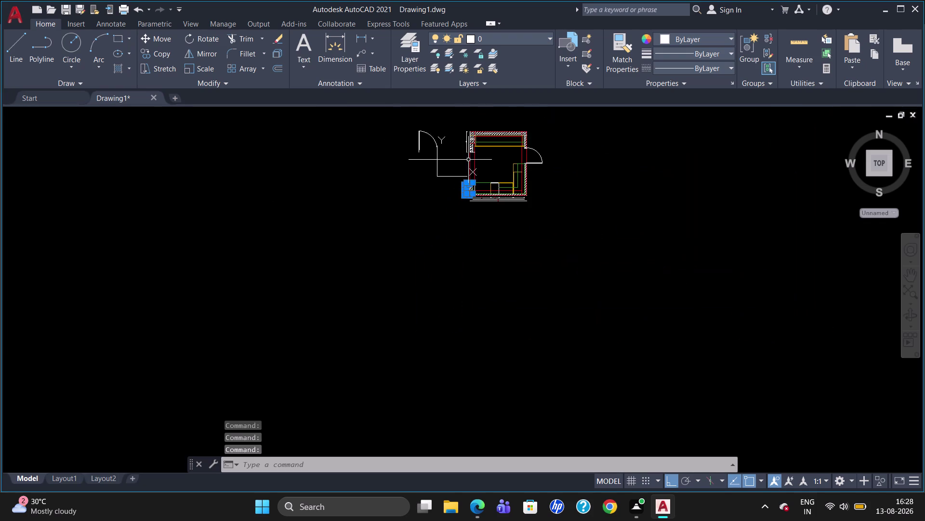
scroll(up, 3)
scroll(down, 3)
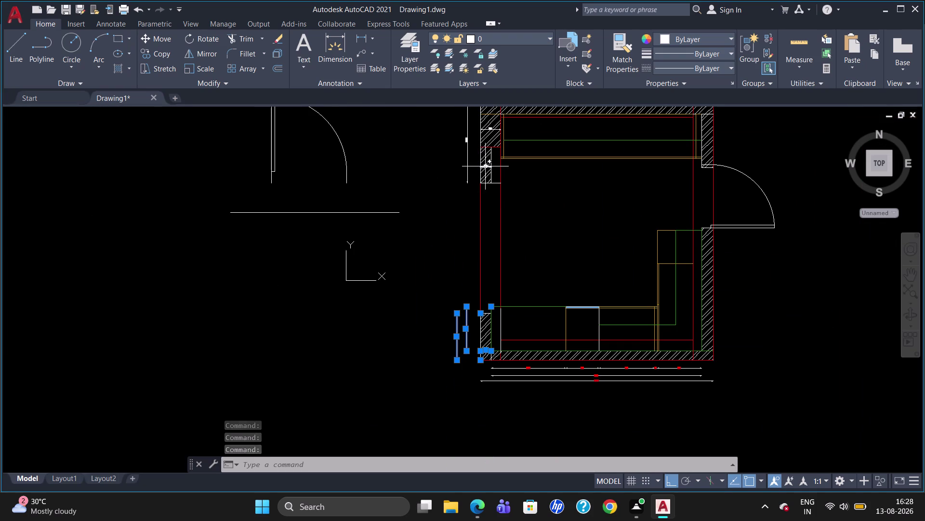
click(485, 166)
click(468, 151)
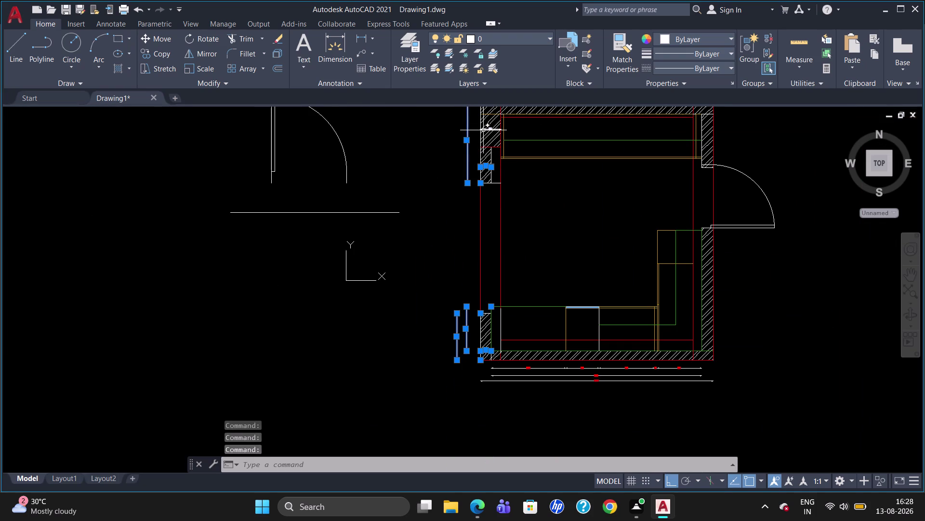
click(488, 129)
scroll(down, 3)
scroll(up, 3)
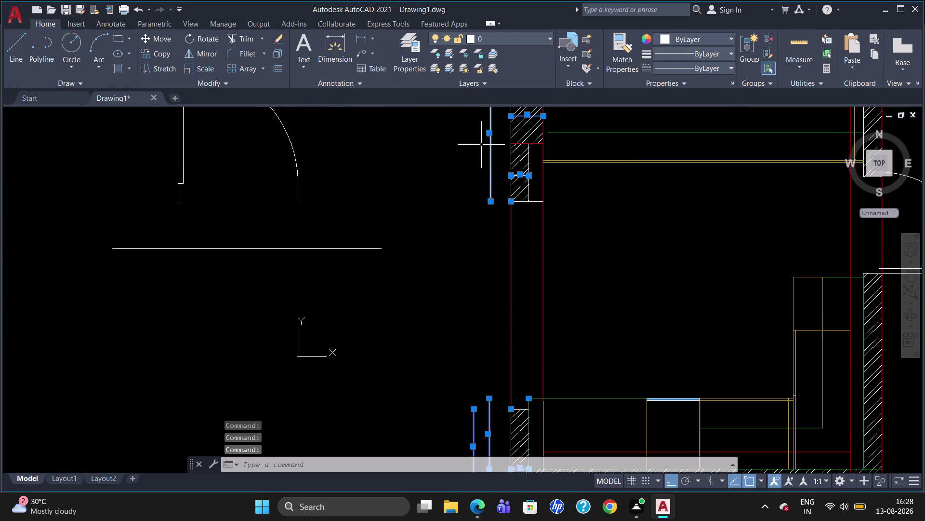
scroll(down, 3)
right_click(390, 266)
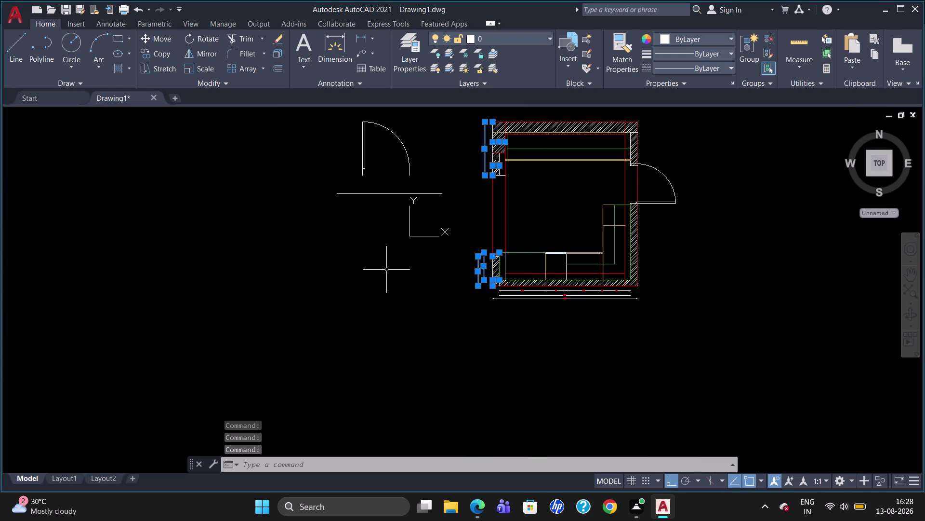
click(409, 473)
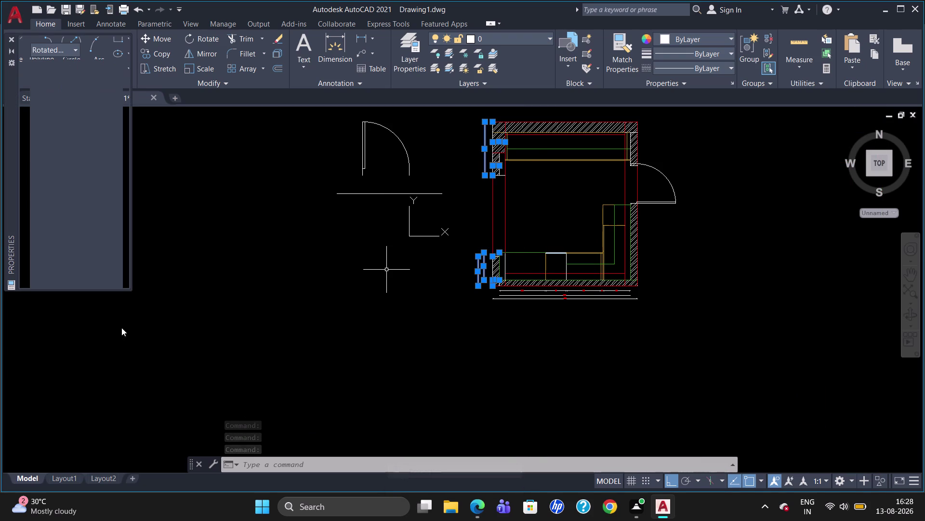
Set the selected dimensions' text colour to Red.
scroll(down, 3)
scroll(down, 3)
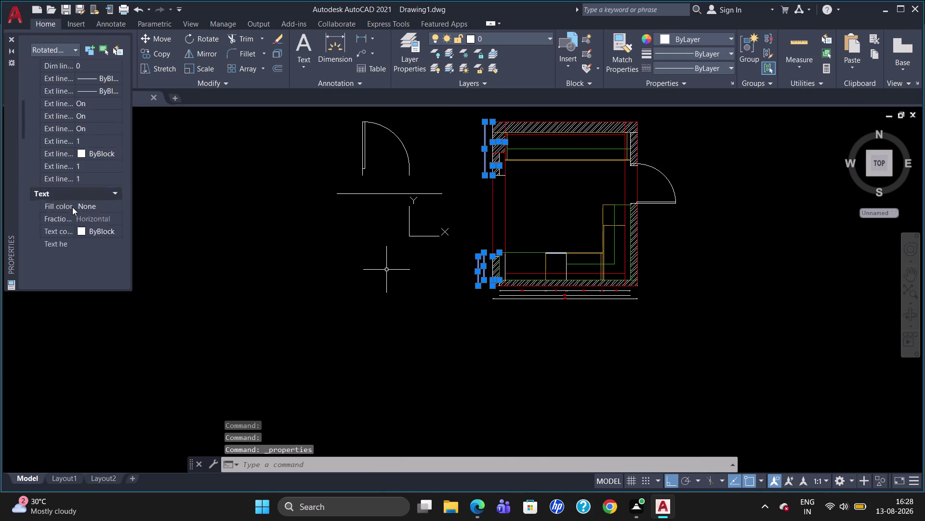
scroll(down, 3)
scroll(up, 3)
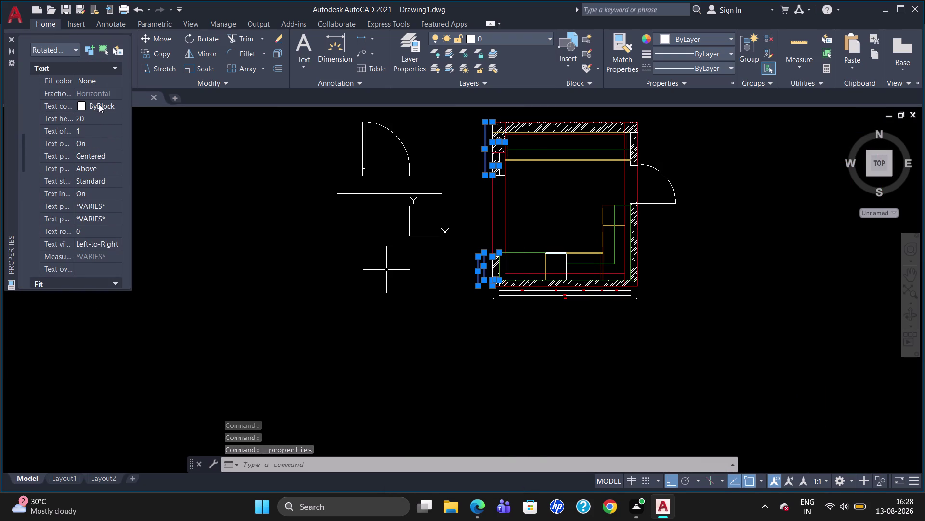
click(99, 104)
click(117, 104)
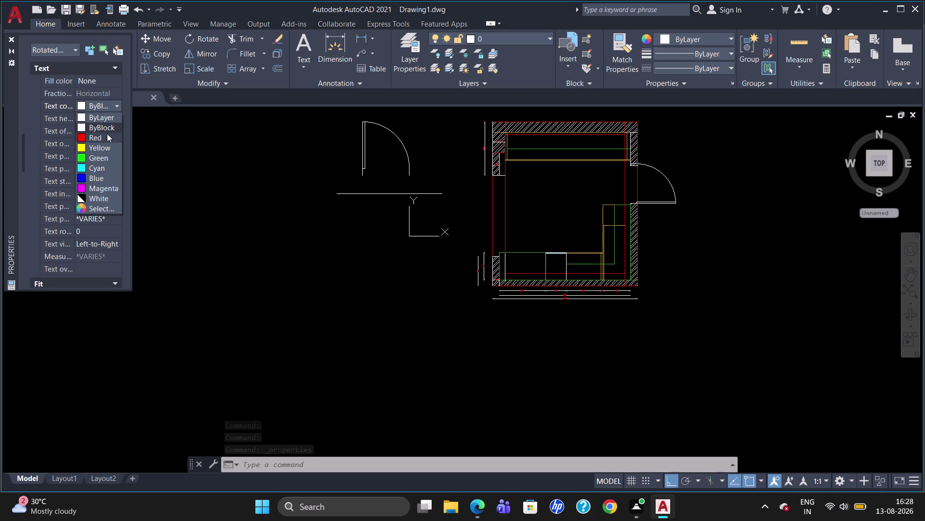
click(107, 133)
Set the vertical text position to Centered and close the Properties palette.
scroll(down, 3)
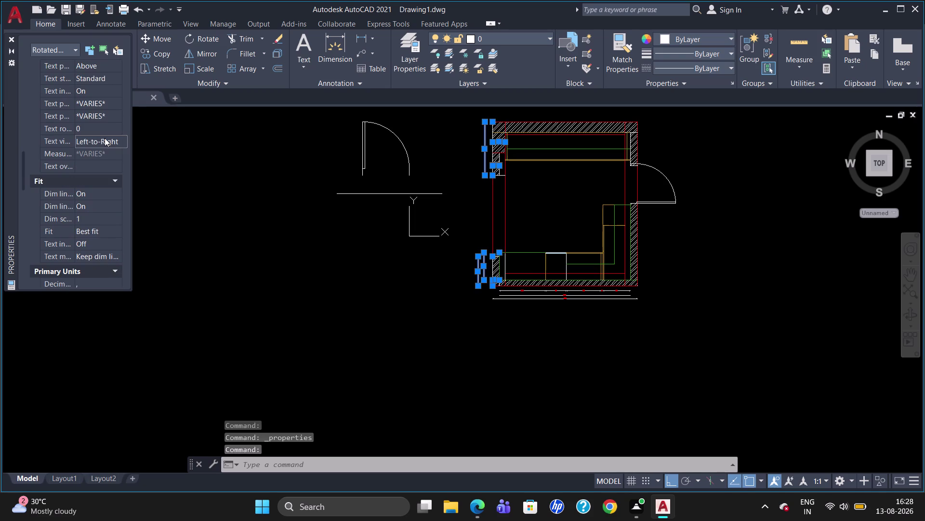
scroll(up, 3)
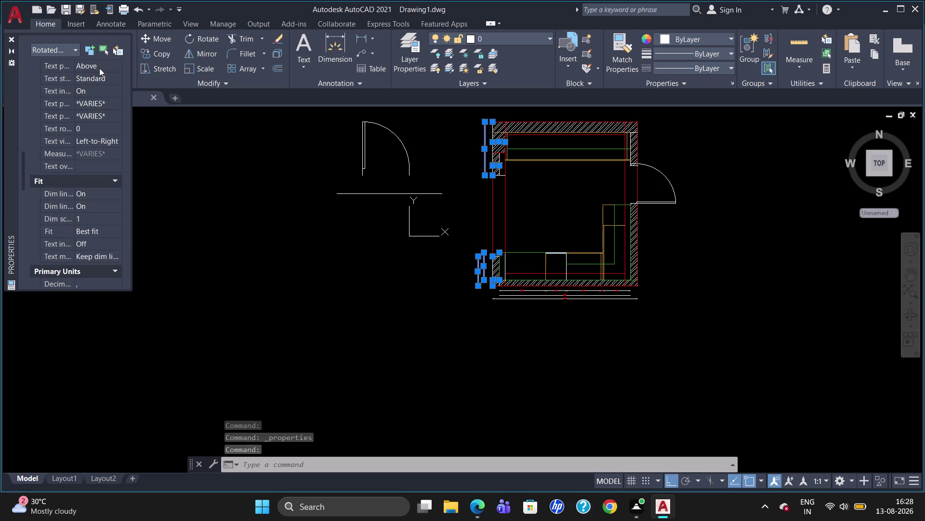
click(99, 67)
scroll(up, 3)
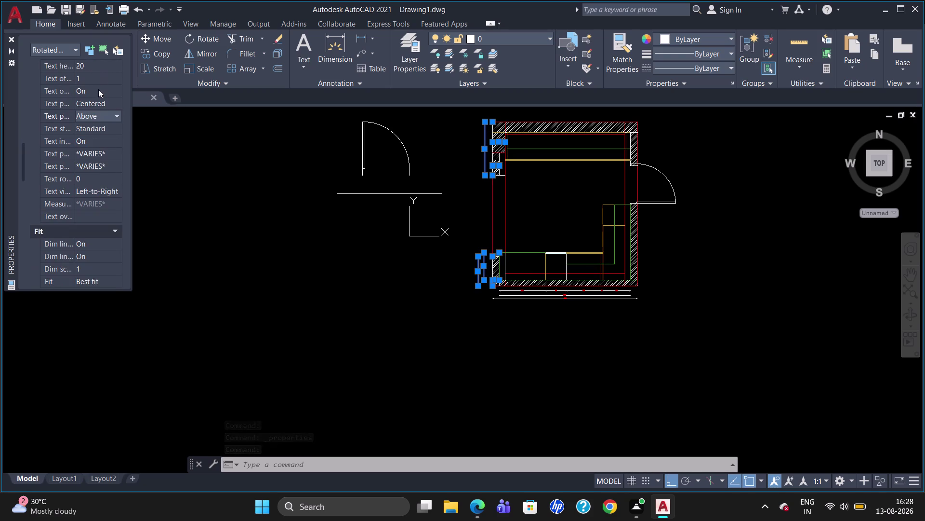
click(112, 115)
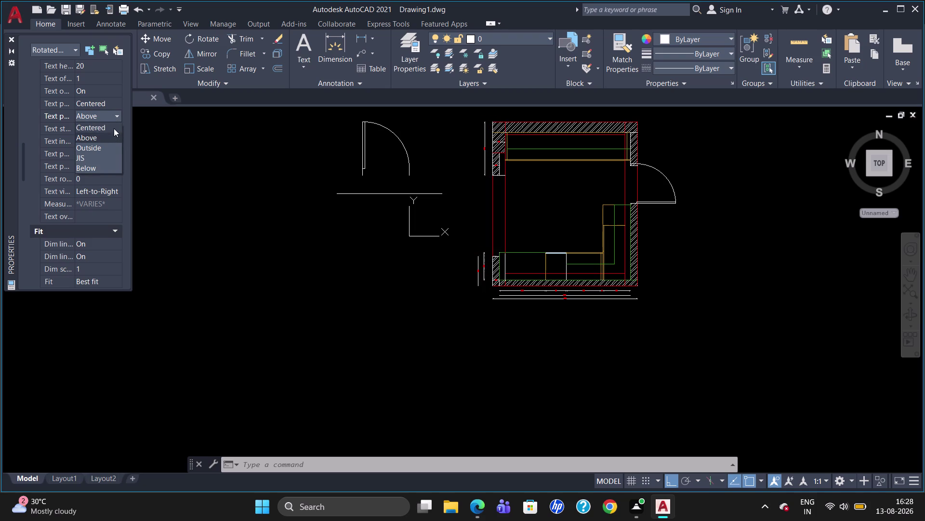
click(114, 128)
key(Escape)
key(Escape)
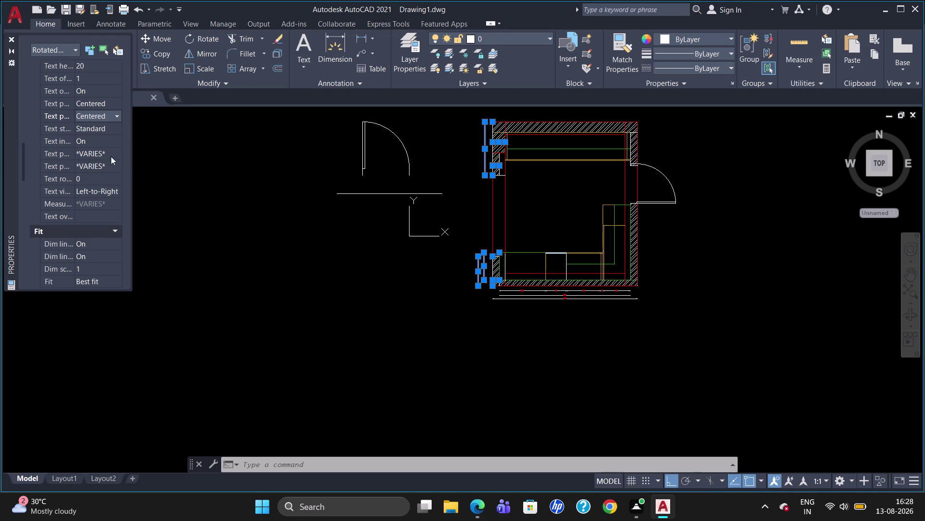
click(9, 40)
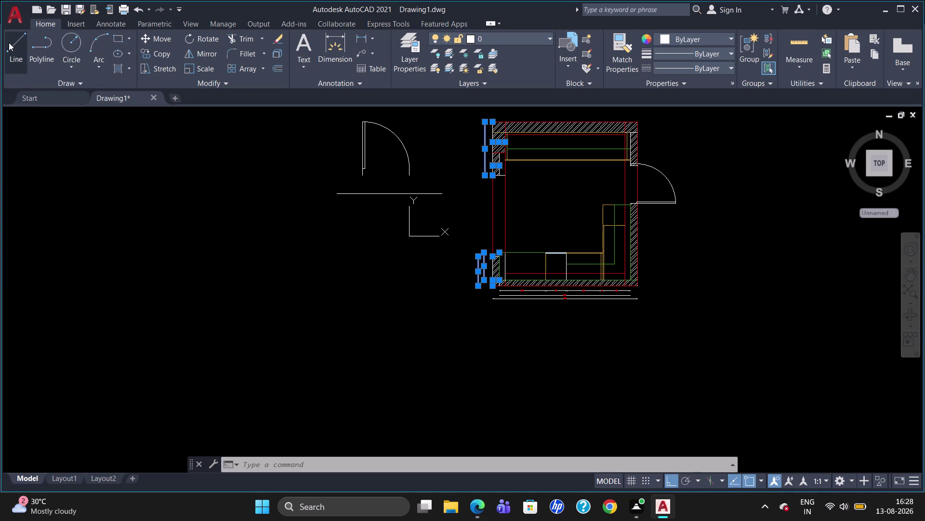
key(Escape)
scroll(up, 3)
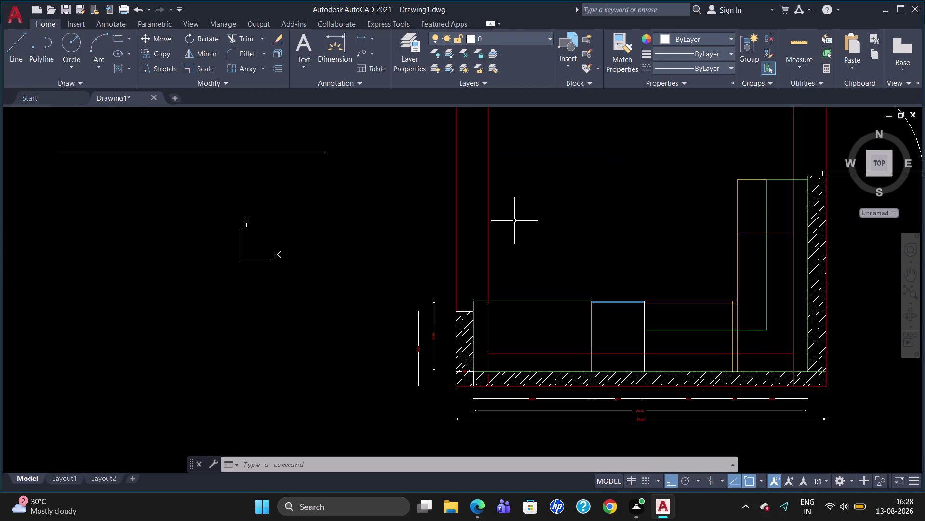
scroll(down, 3)
scroll(up, 3)
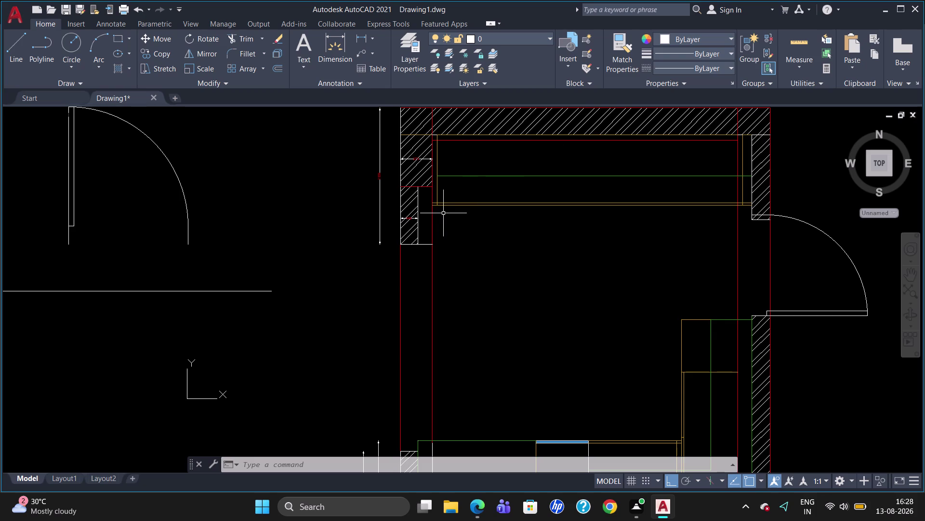
scroll(down, 3)
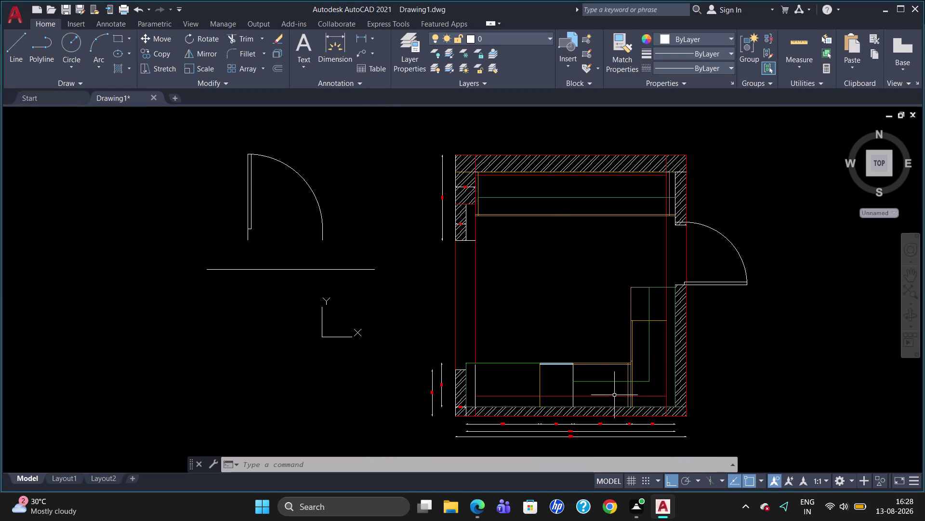
scroll(up, 3)
scroll(up, 3)
scroll(down, 3)
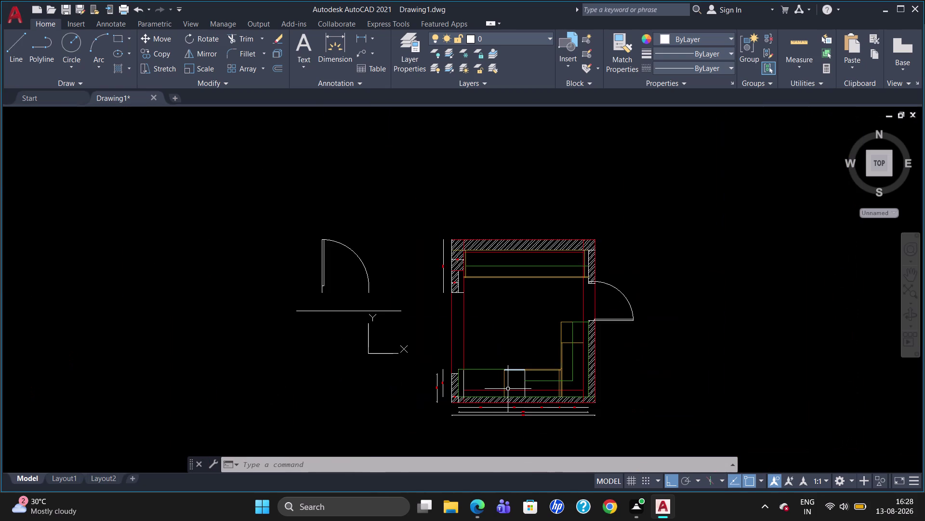
scroll(up, 3)
scroll(down, 3)
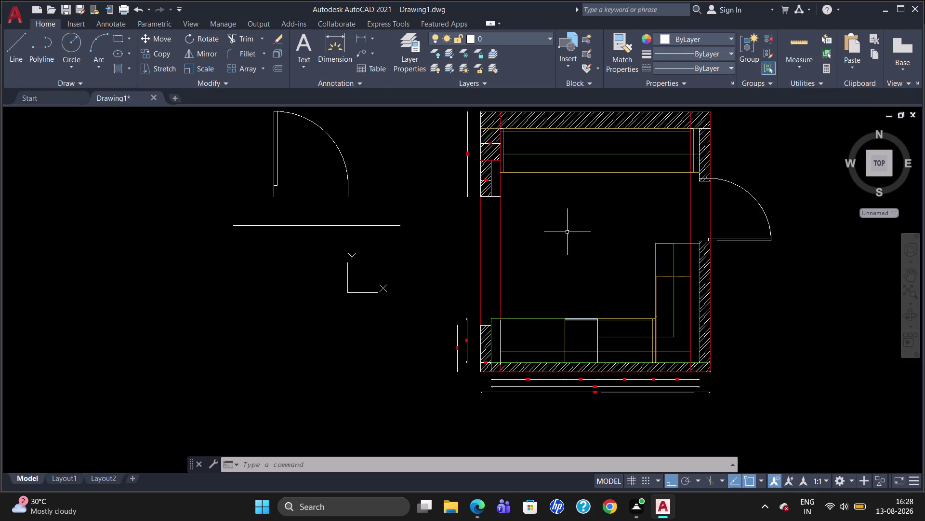
scroll(up, 3)
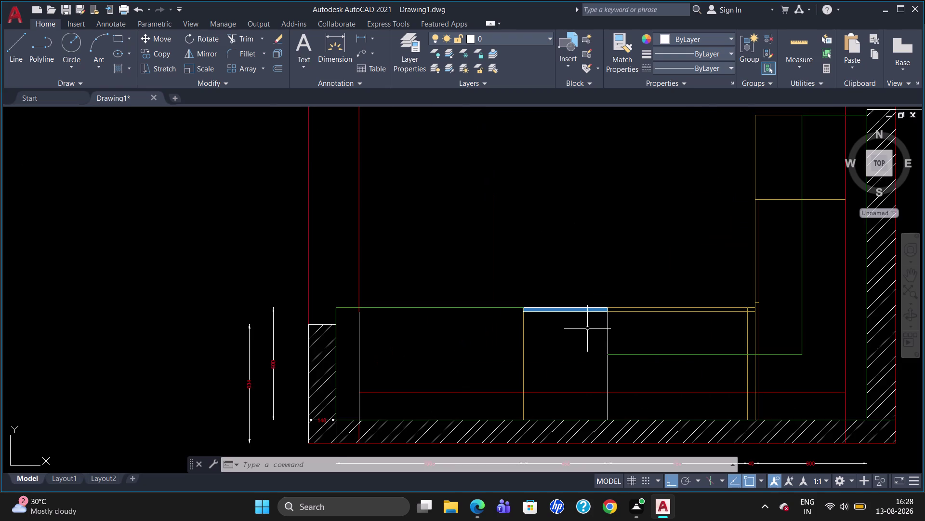
scroll(down, 3)
scroll(up, 3)
scroll(down, 3)
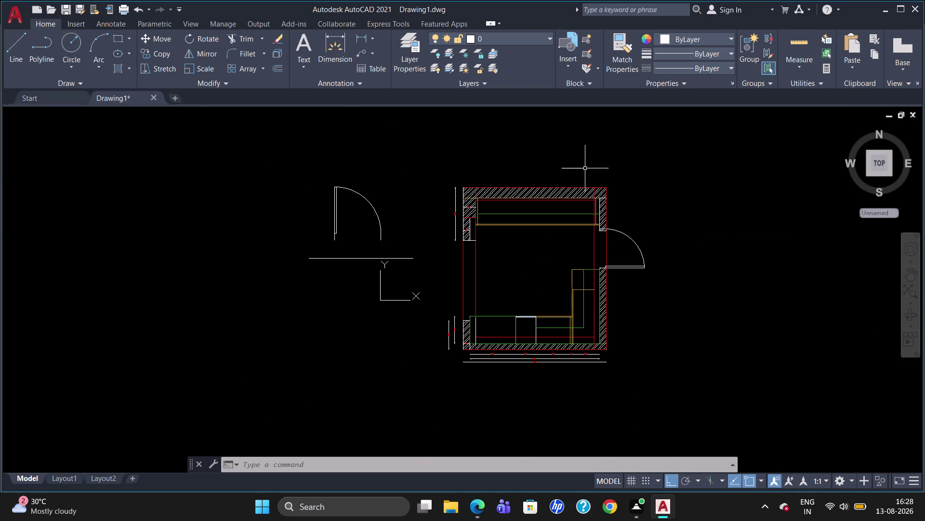
scroll(up, 3)
scroll(down, 3)
scroll(up, 3)
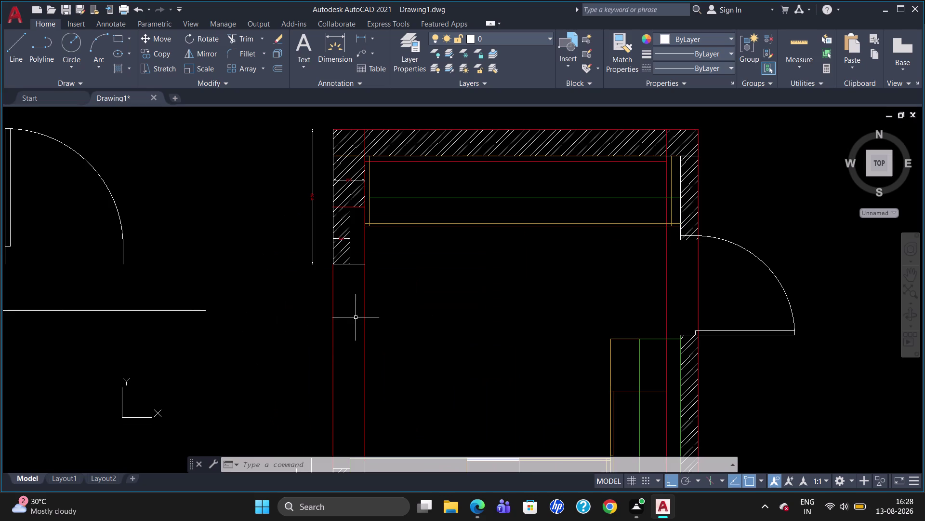
scroll(down, 3)
scroll(up, 3)
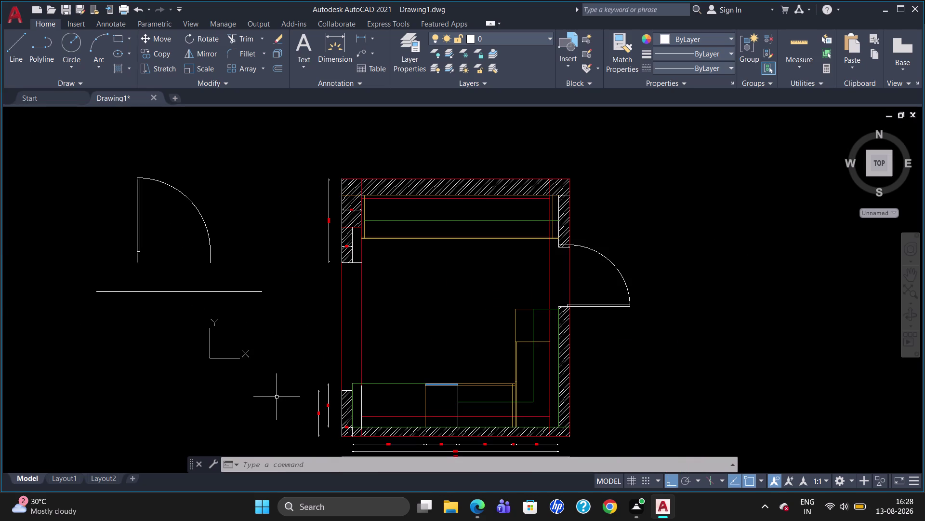
scroll(up, 3)
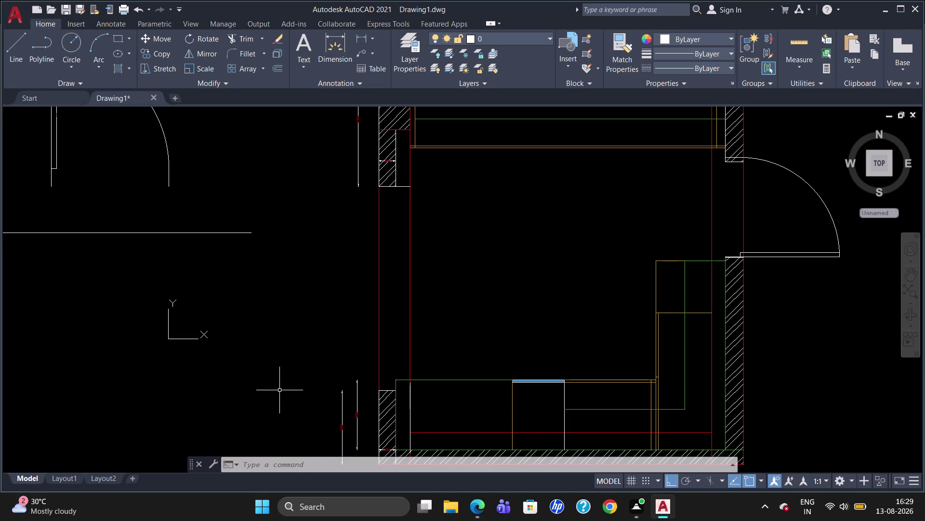
scroll(down, 3)
scroll(up, 3)
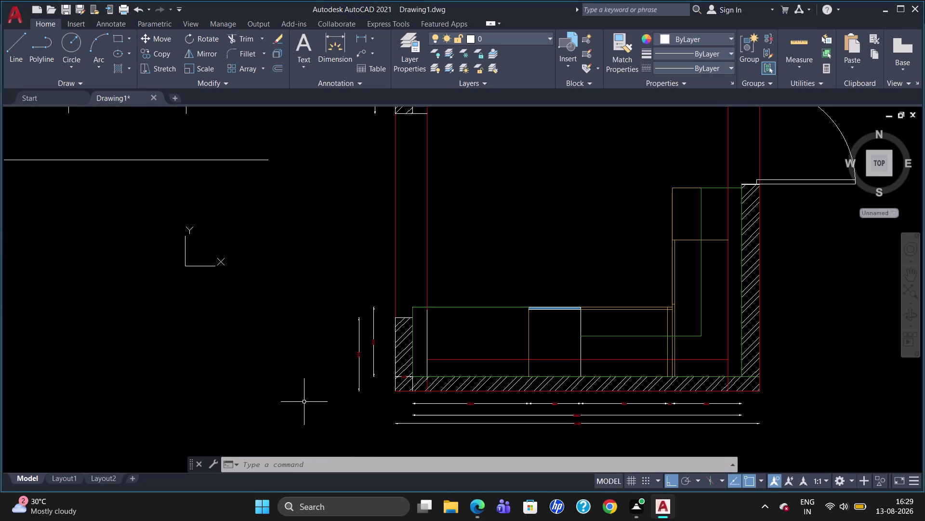
scroll(up, 3)
scroll(down, 3)
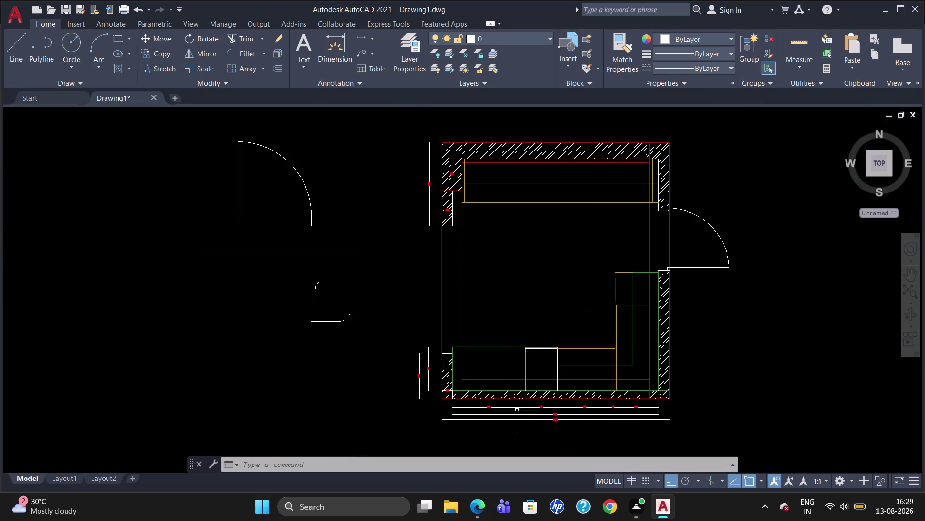
scroll(up, 3)
scroll(down, 3)
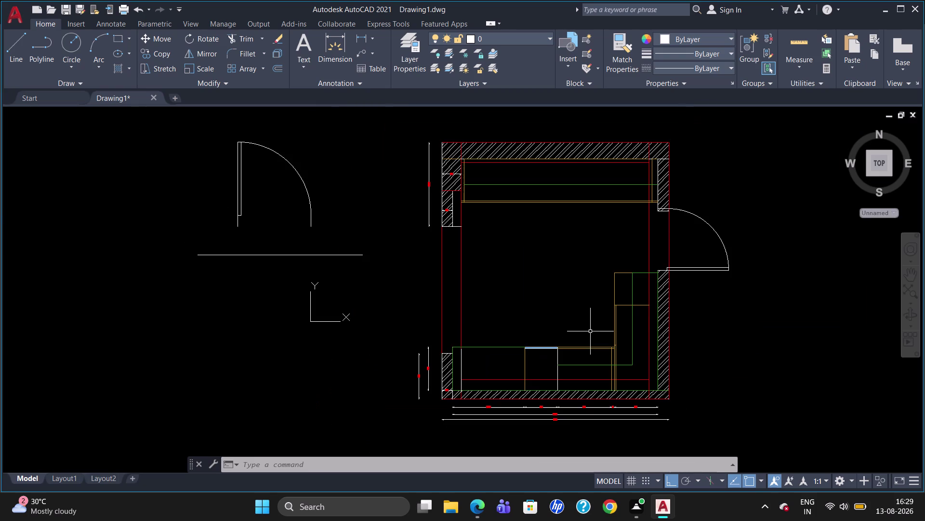